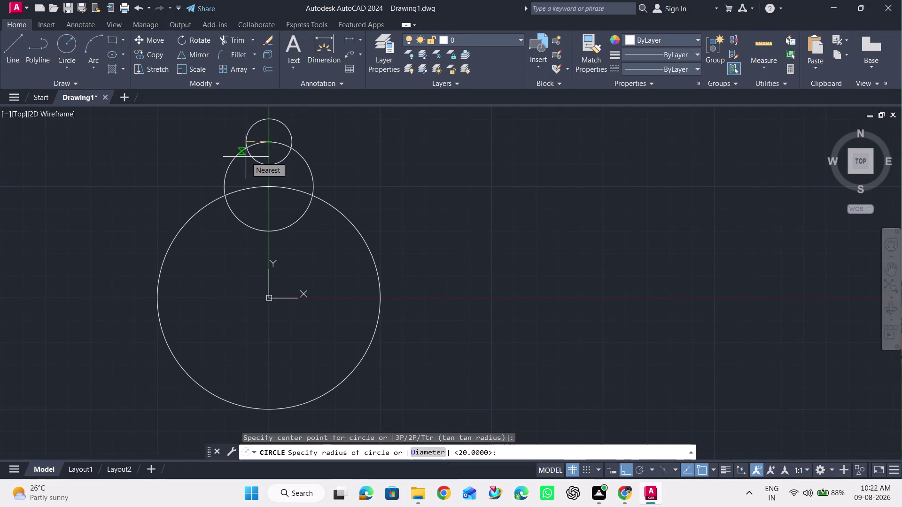
Finish the top circle at radius 10 and add a radius-20 circle on the big circle's right quadrant.
text(10)
key(Return)
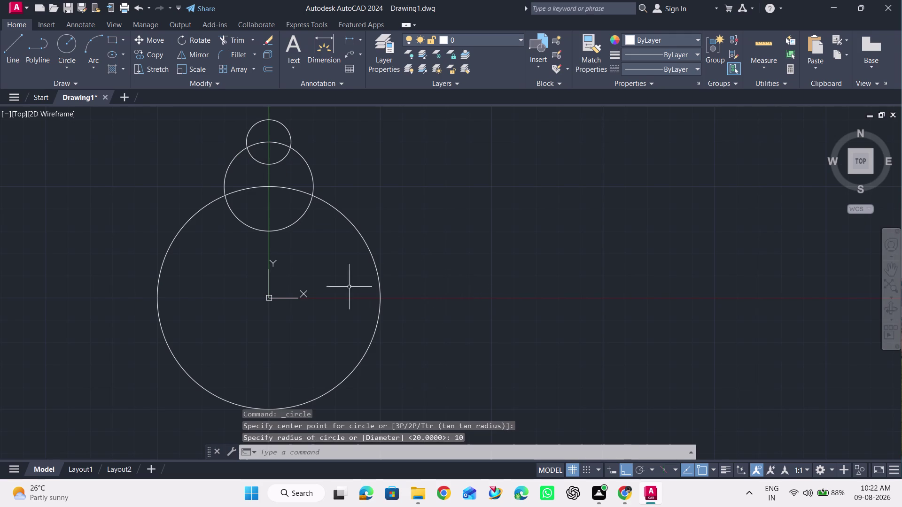
click(65, 41)
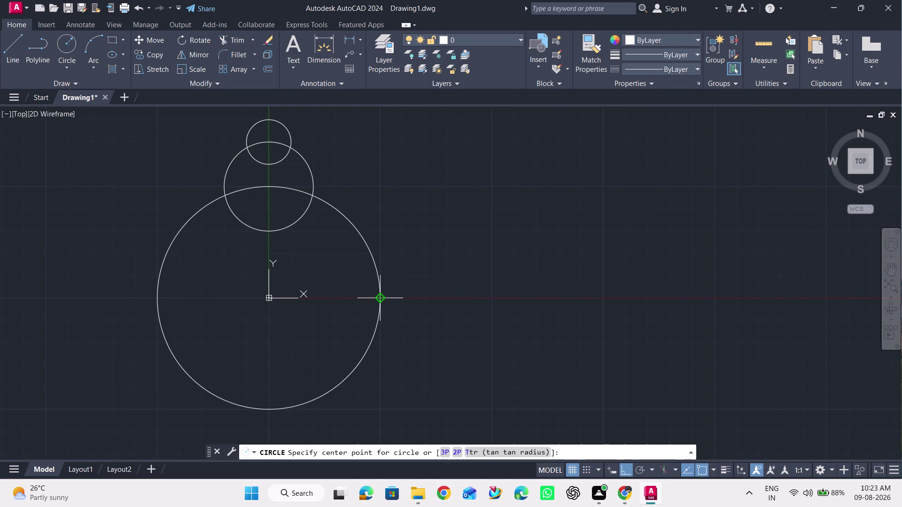
click(377, 298)
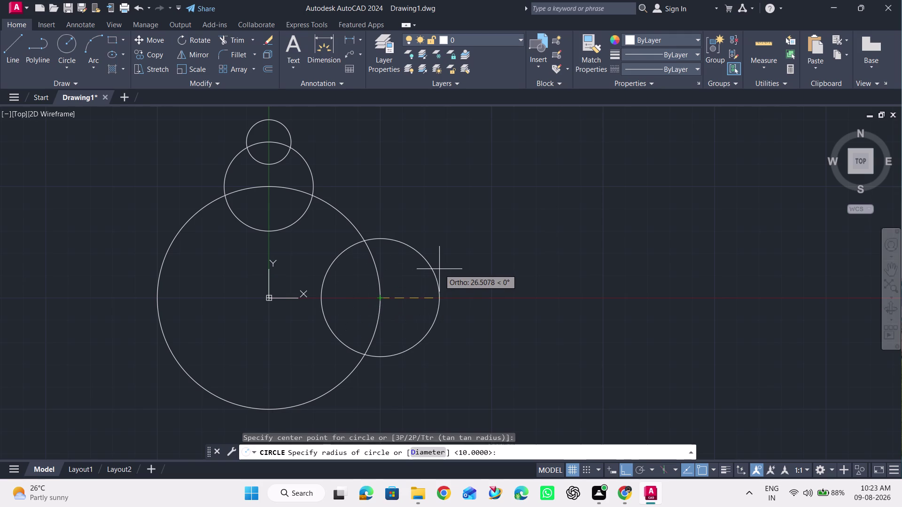
key(2)
key(0)
key(Return)
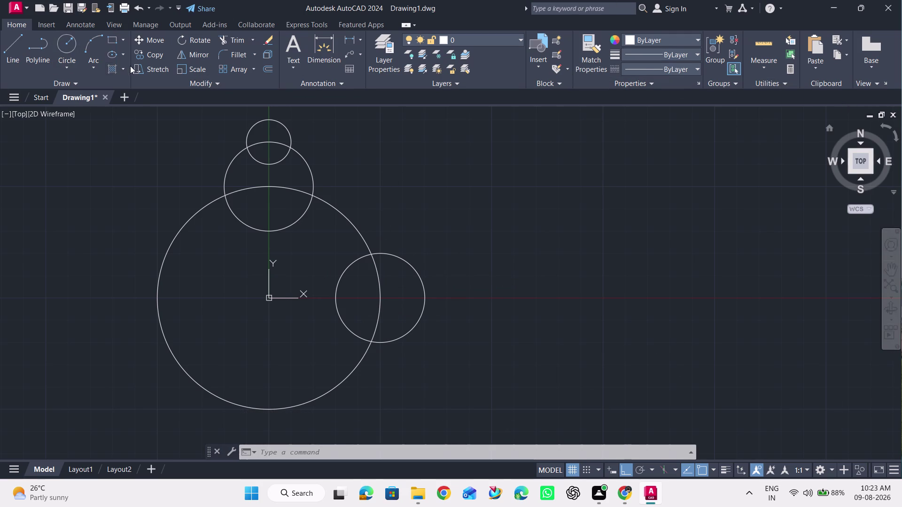
click(64, 45)
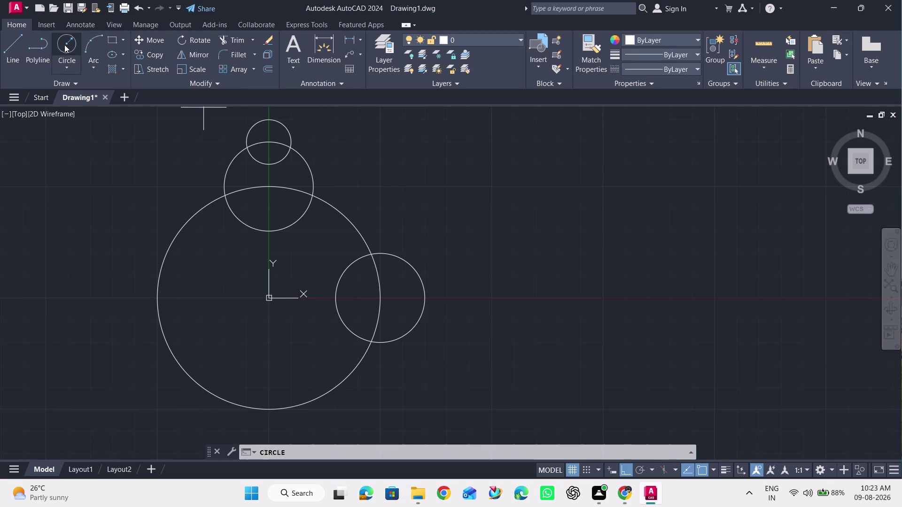
Add a radius-10 circle centred on the right circle's outer quadrant.
click(424, 302)
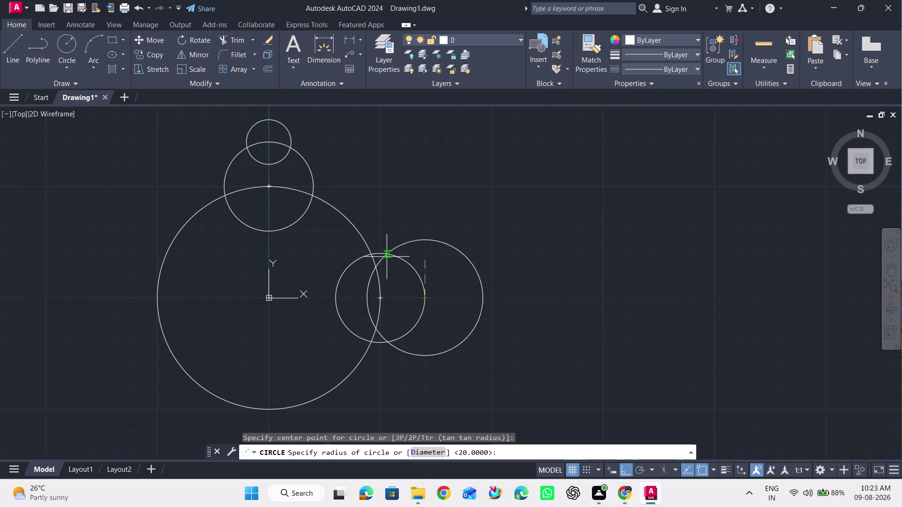
text(1)
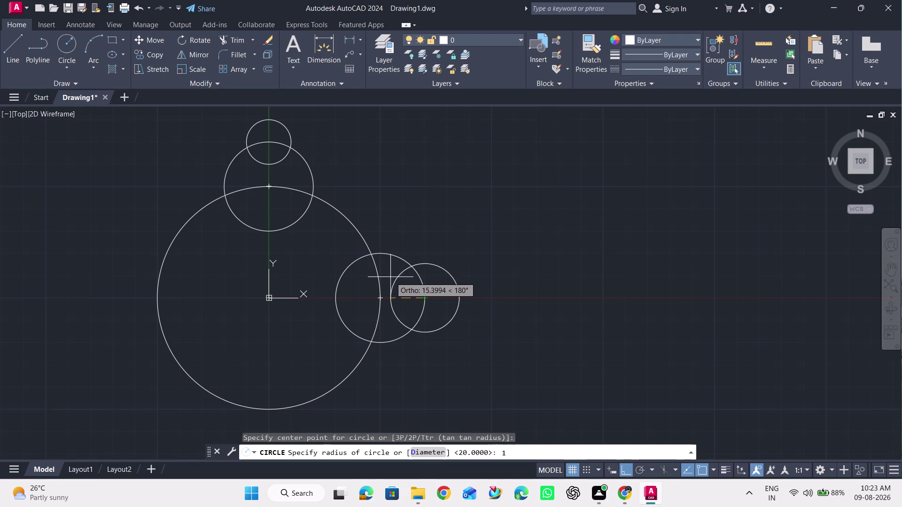
text(0)
key(Return)
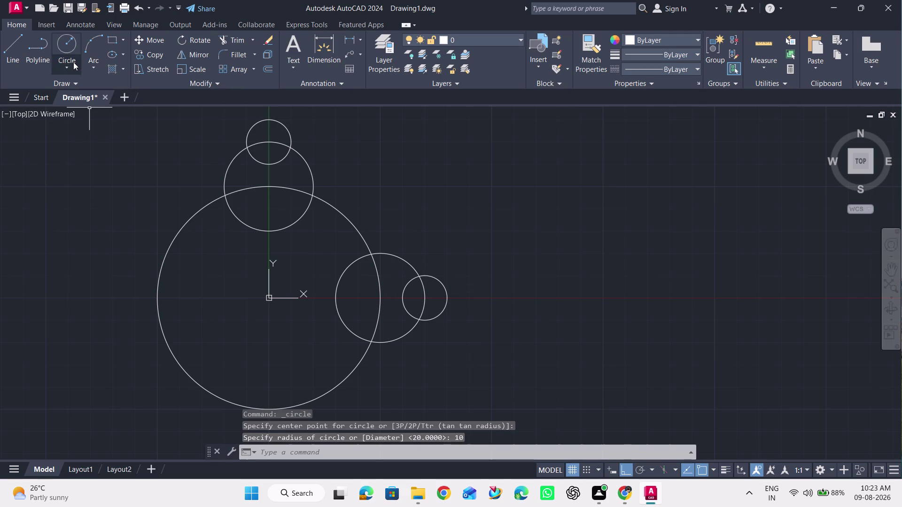
Add a radius-20 circle on the big circle's left quadrant and a radius-10 circle outside it.
click(68, 50)
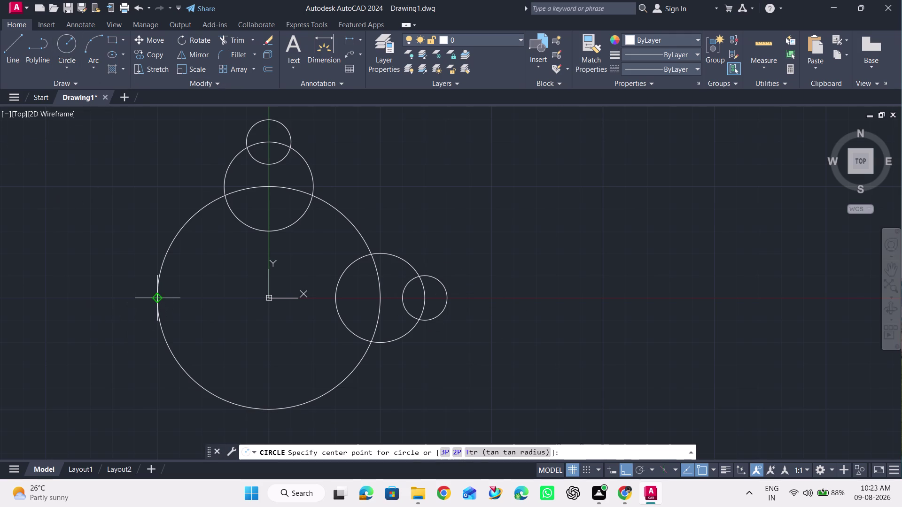
click(155, 297)
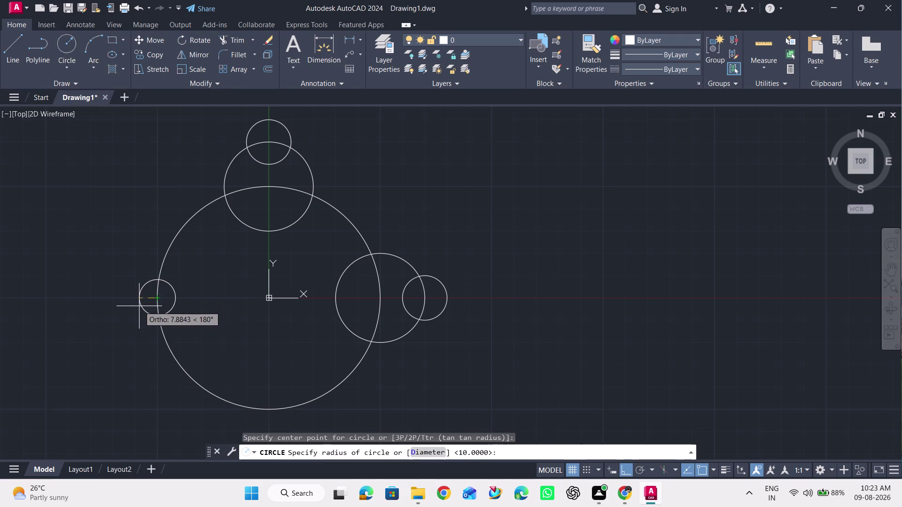
text(20)
key(Return)
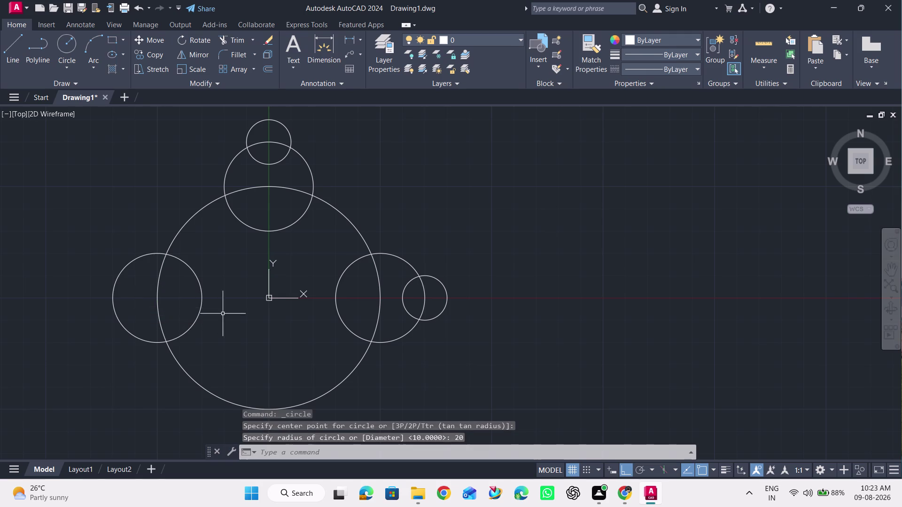
scroll(down, 3)
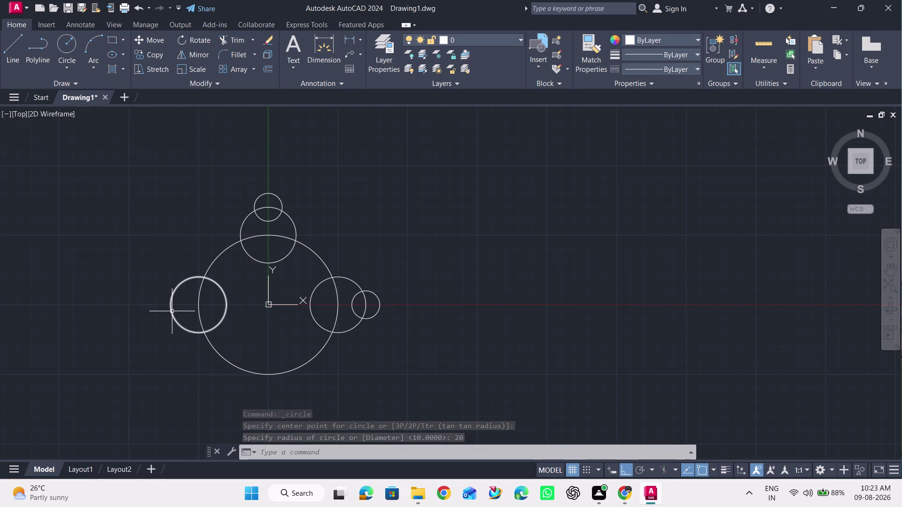
key(space)
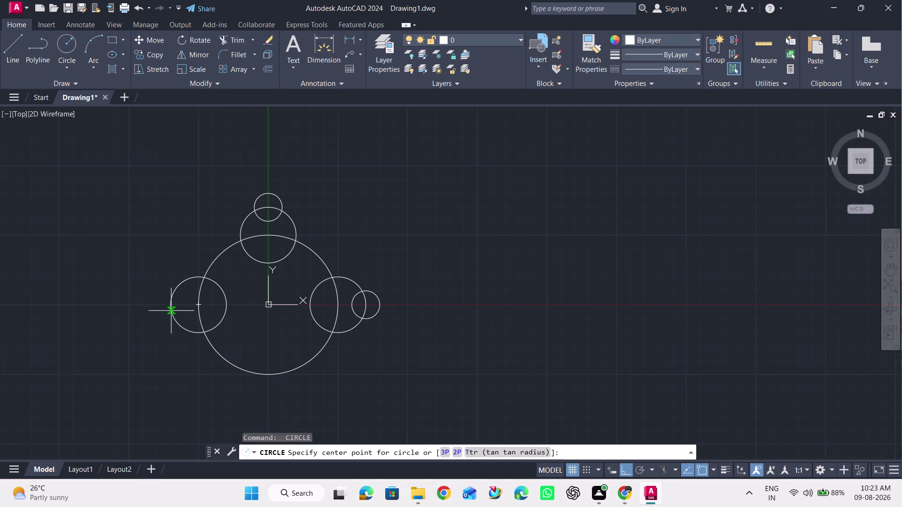
click(171, 302)
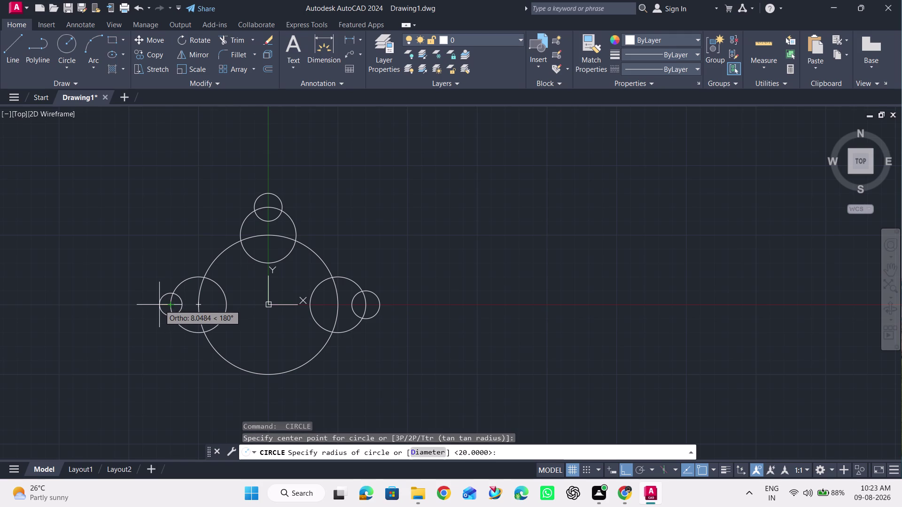
text(10)
key(Return)
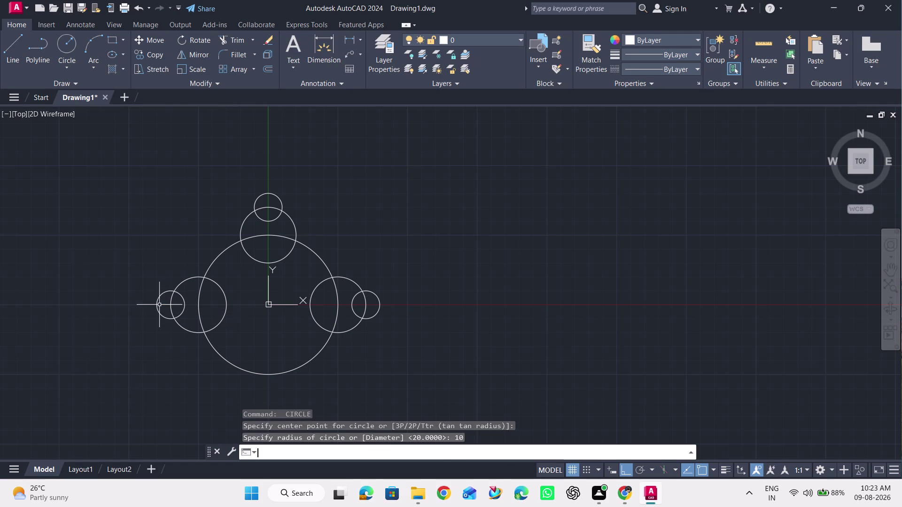
scroll(up, 3)
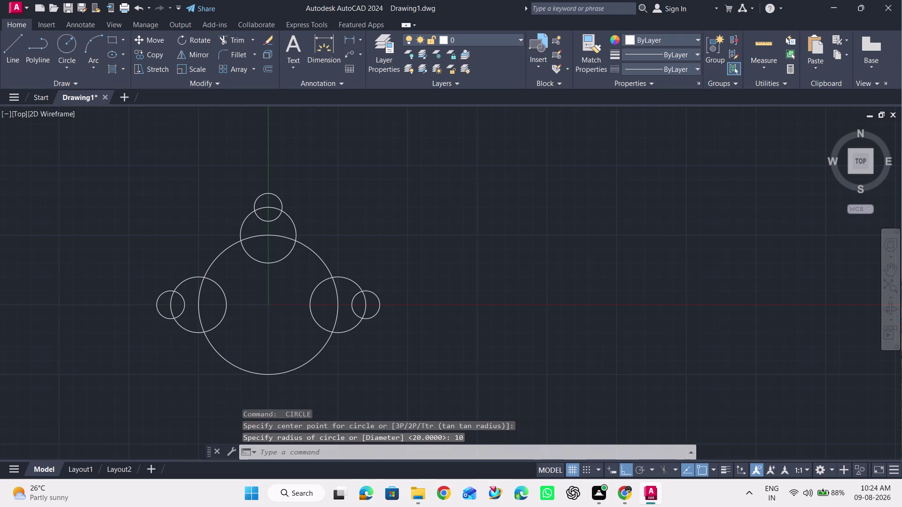
click(68, 47)
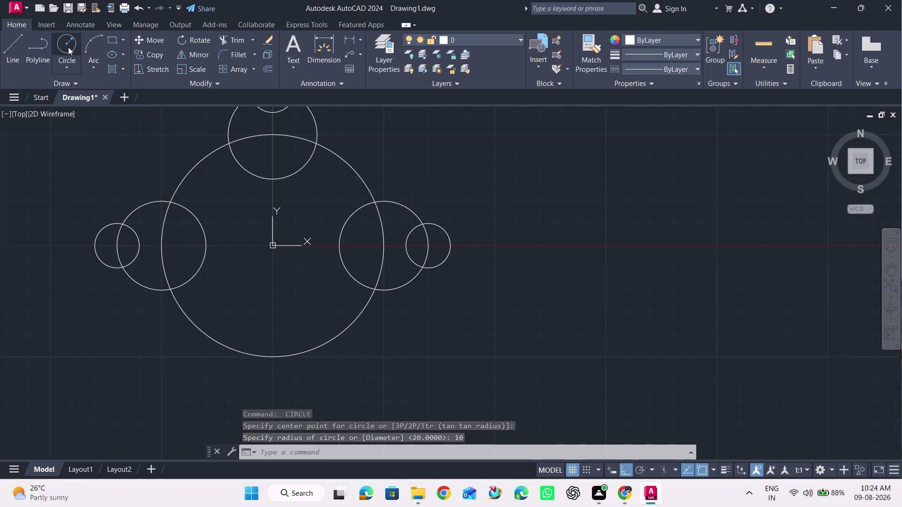
Add a radius-20 circle centred on the big circle's bottom quadrant.
click(275, 359)
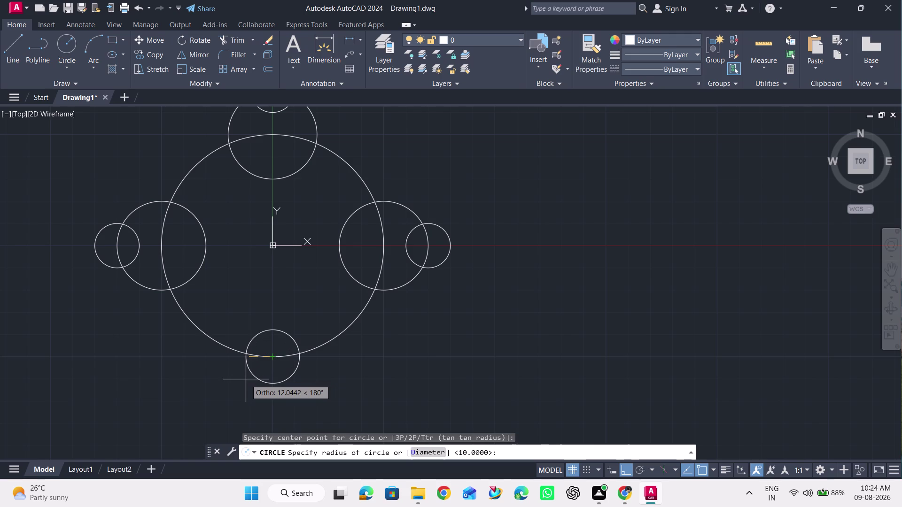
text(2)
text(0)
key(Return)
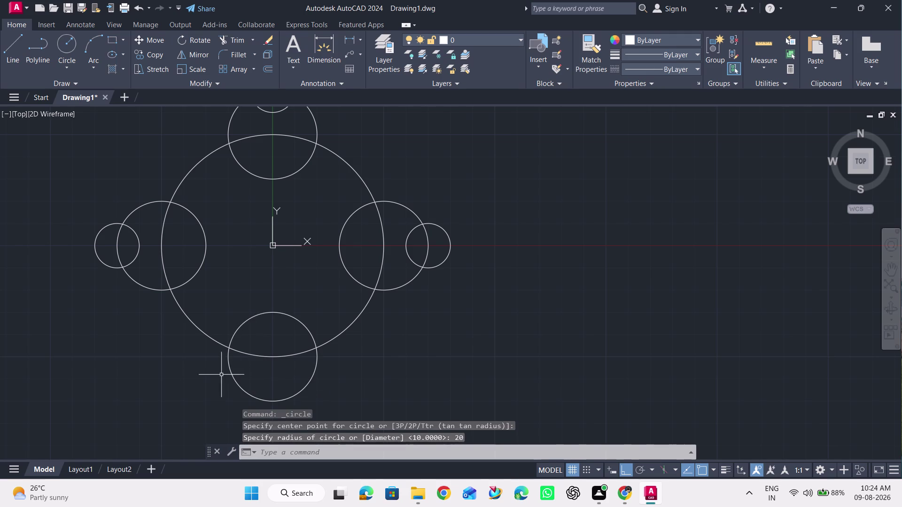
Add a radius-10 circle at the bottom circle's lower quadrant, then drag the UCS origin aside.
click(69, 48)
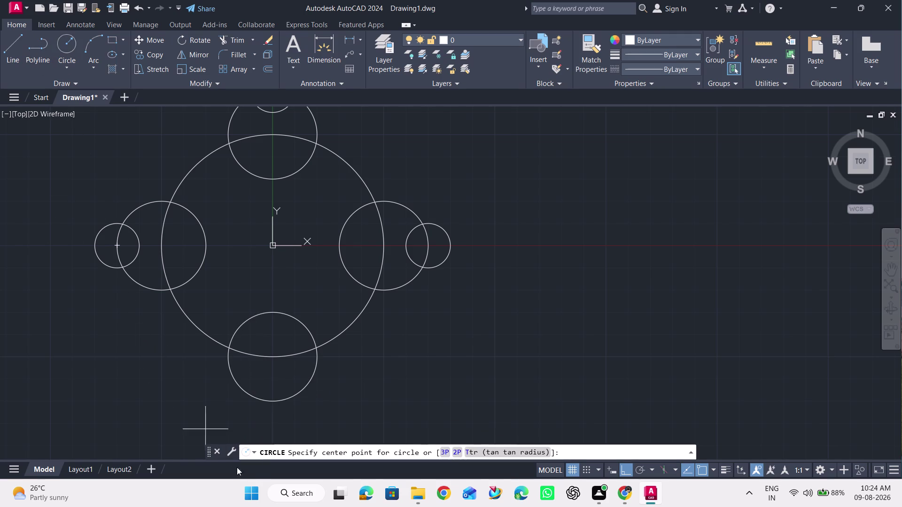
scroll(down, 3)
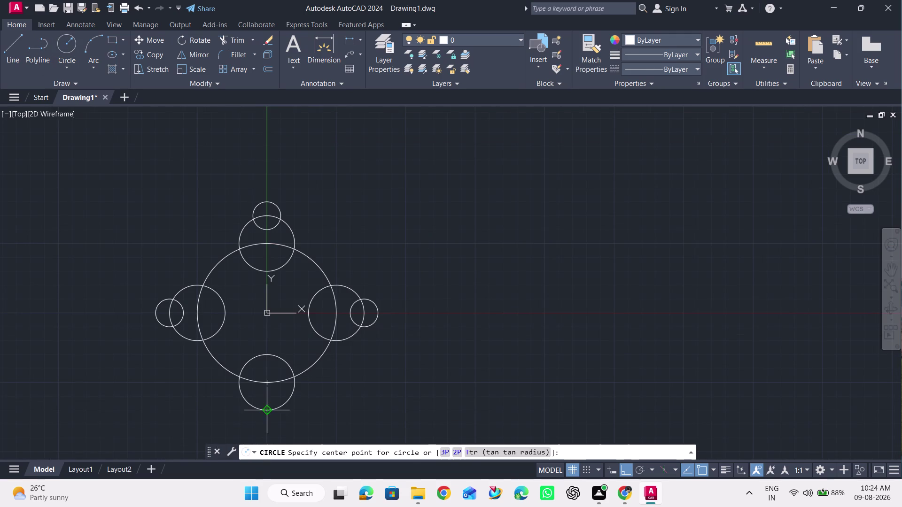
click(266, 413)
text(1)
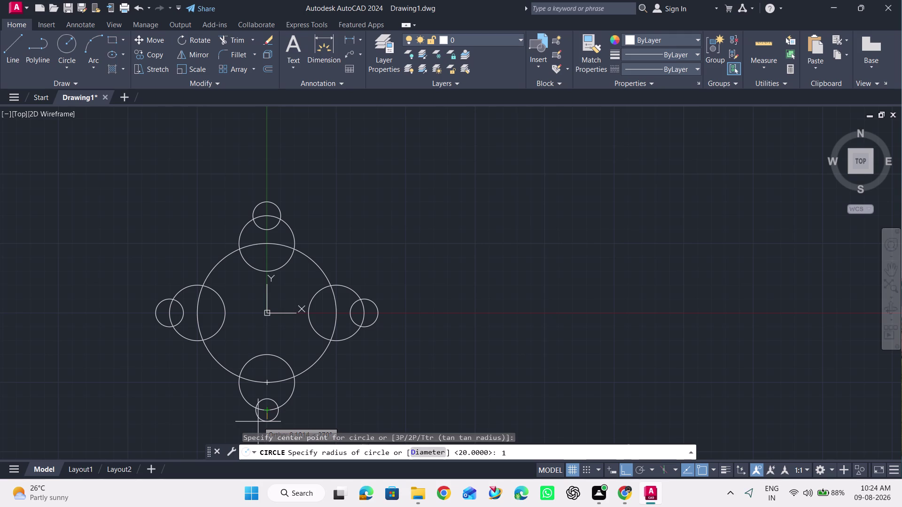
text(0)
key(Return)
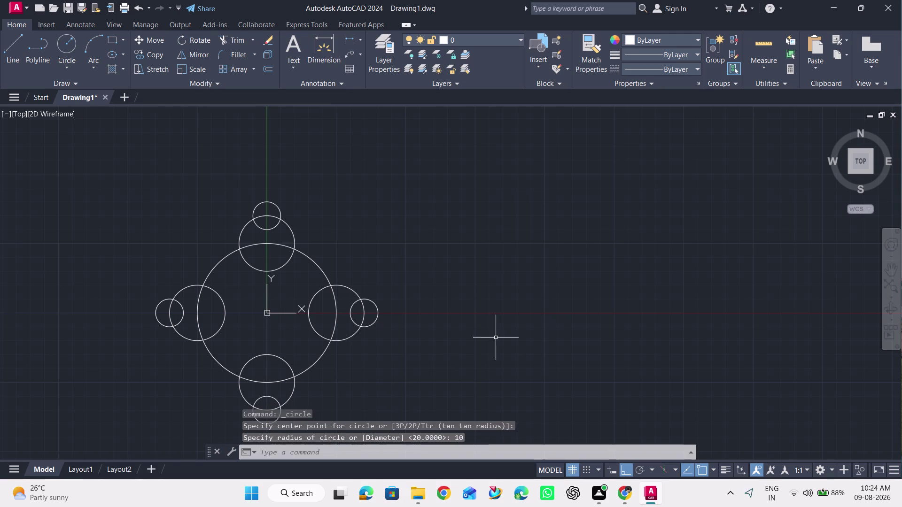
click(265, 313)
drag(267, 314, 479, 325)
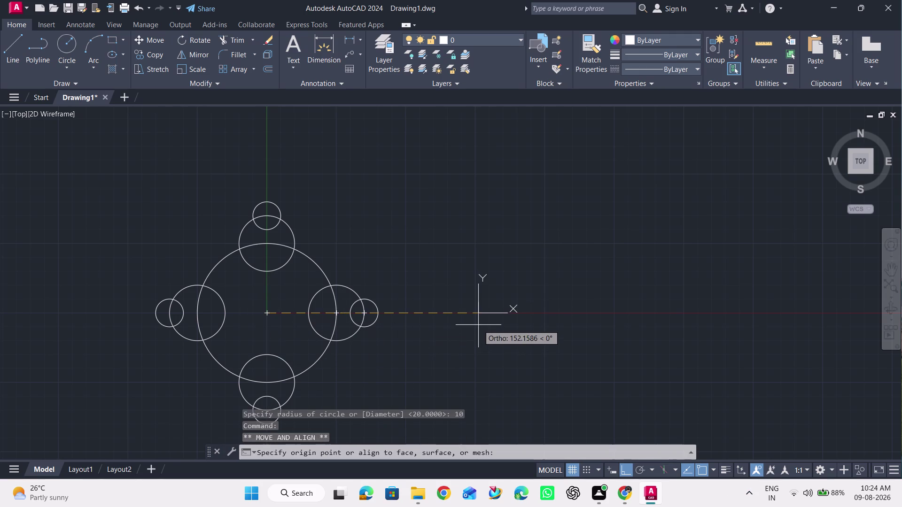
Abandon the UCS move and label the small left circle with an R10 radius dimension.
drag(478, 326, 476, 316)
click(476, 316)
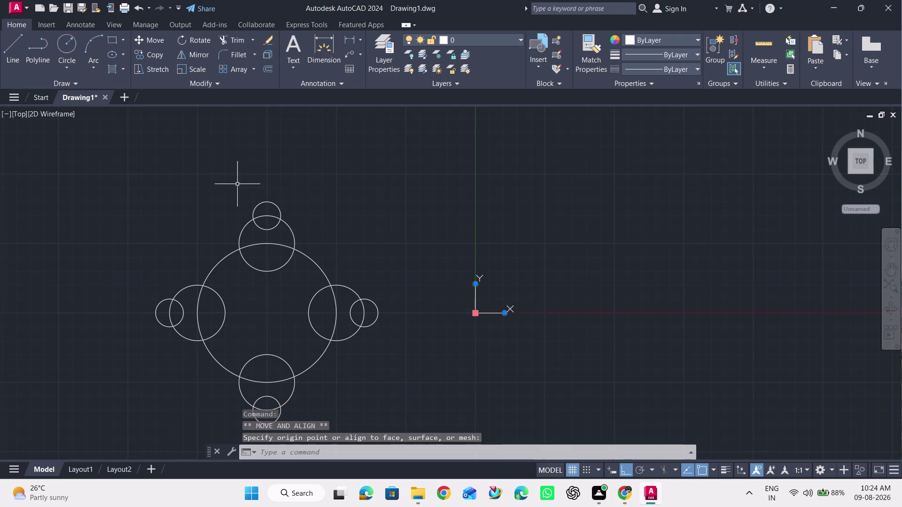
key(Escape)
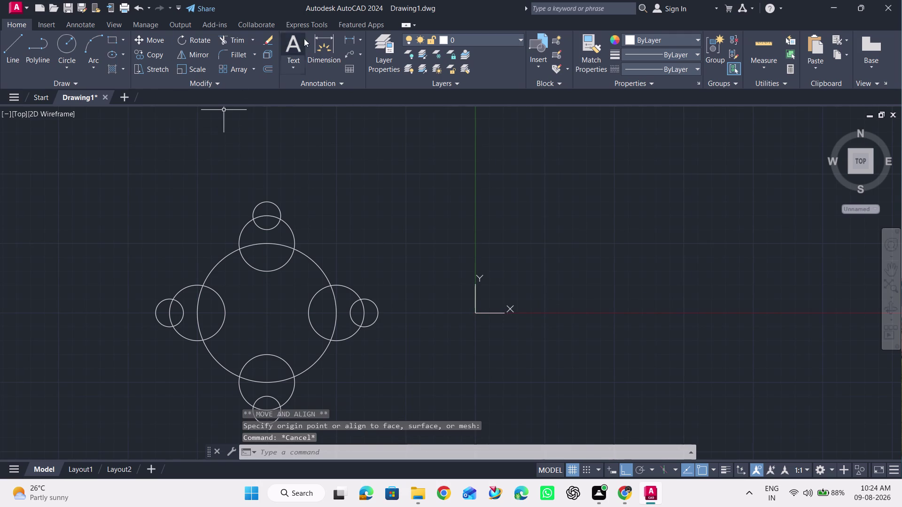
click(325, 41)
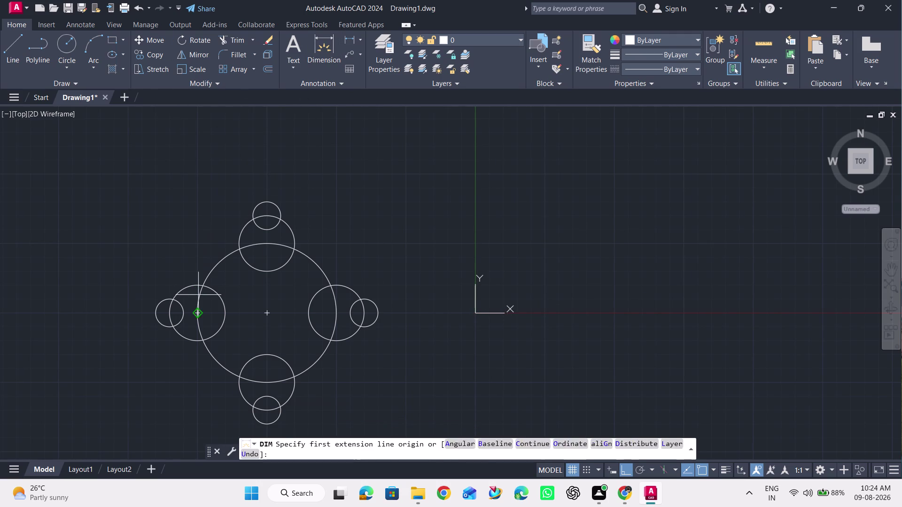
click(171, 313)
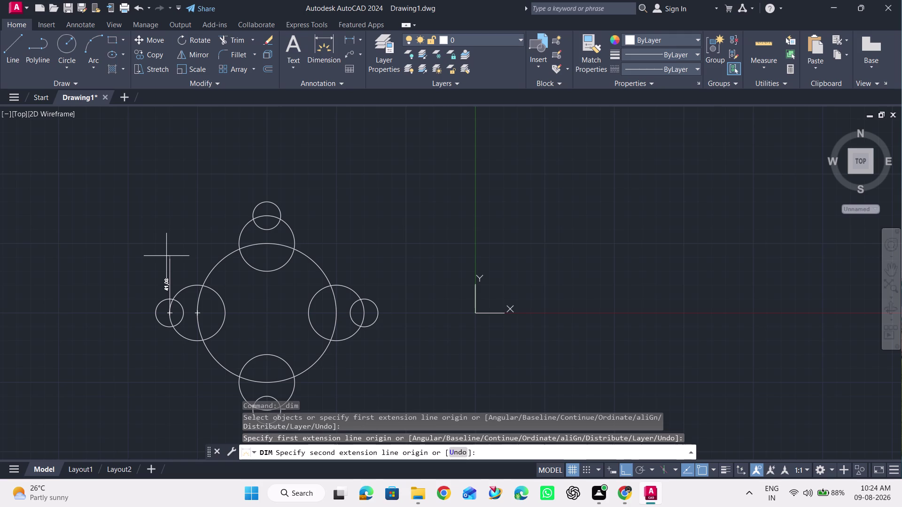
key(Escape)
click(359, 38)
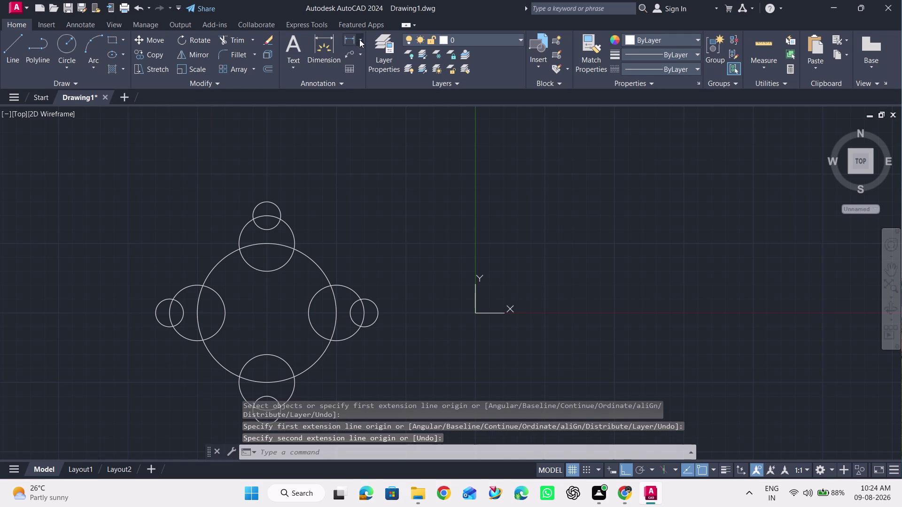
click(364, 151)
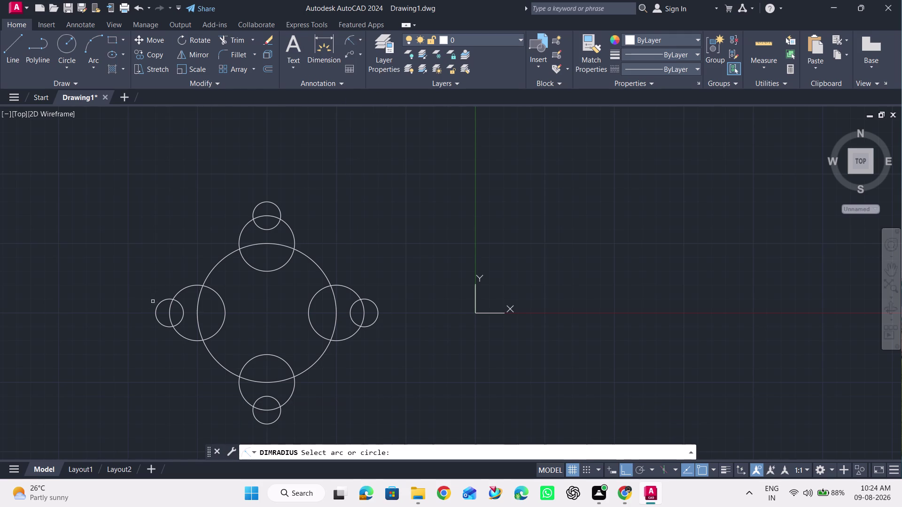
click(161, 302)
click(157, 280)
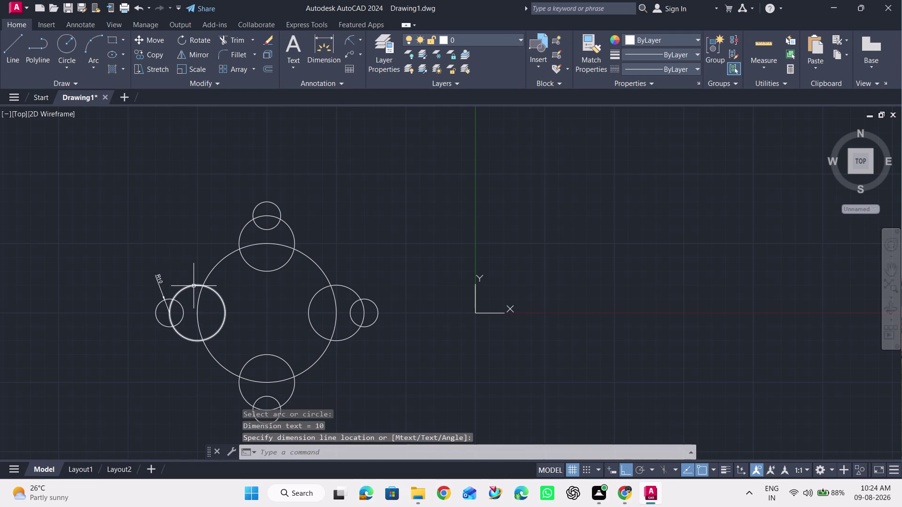
Add radius dimensions R20 on the top circle and R50 on the big central circle.
key(space)
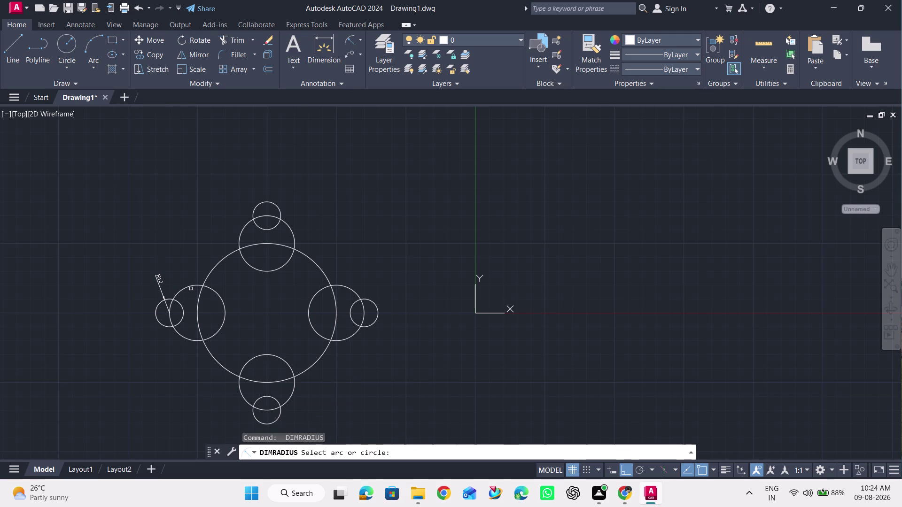
click(242, 229)
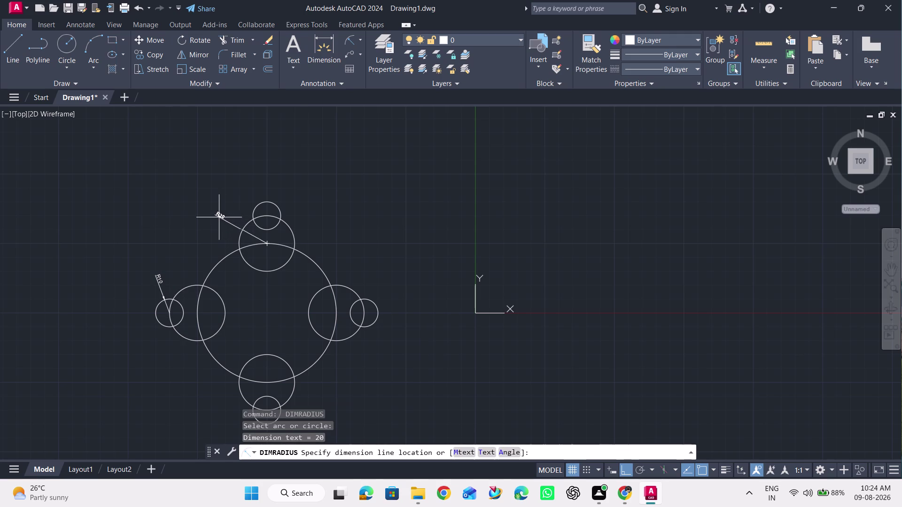
click(219, 217)
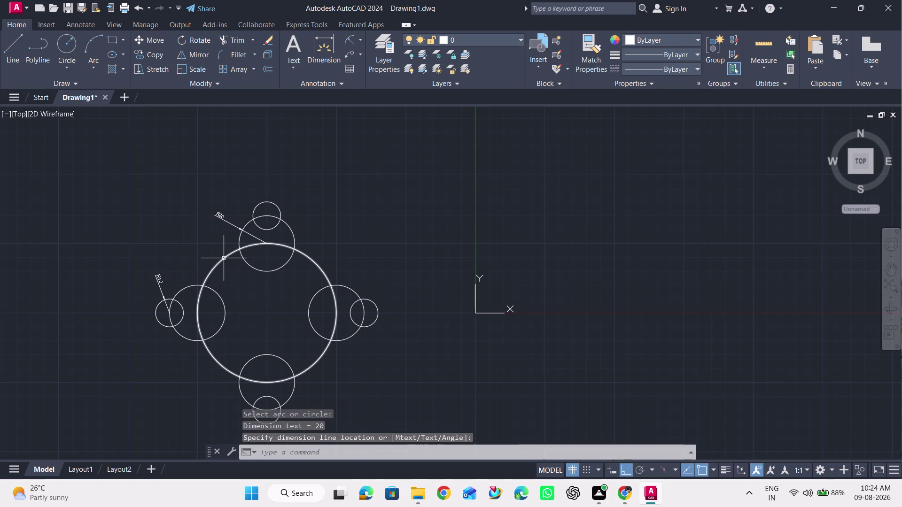
click(311, 260)
key(Escape)
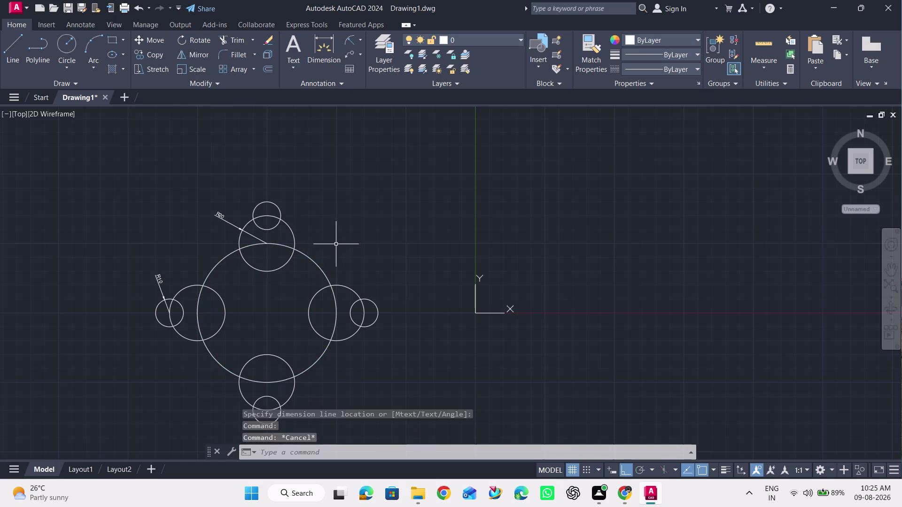
key(space)
click(315, 264)
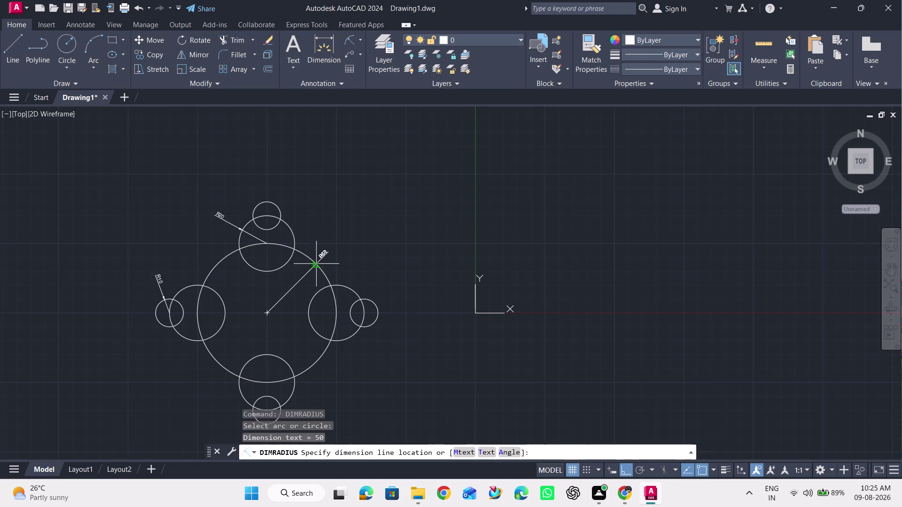
click(354, 230)
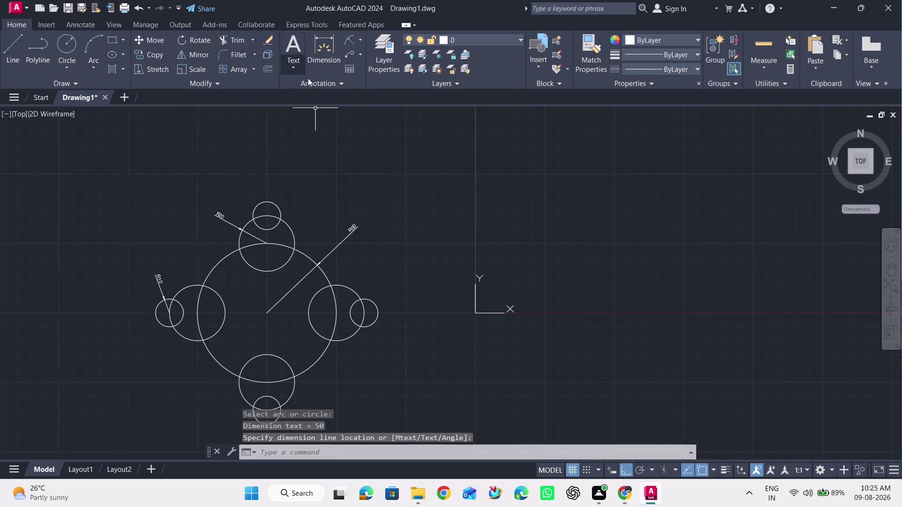
click(310, 83)
Change the ISO-25 dimension style's text height to 5 in the Dimension Style Manager.
click(326, 111)
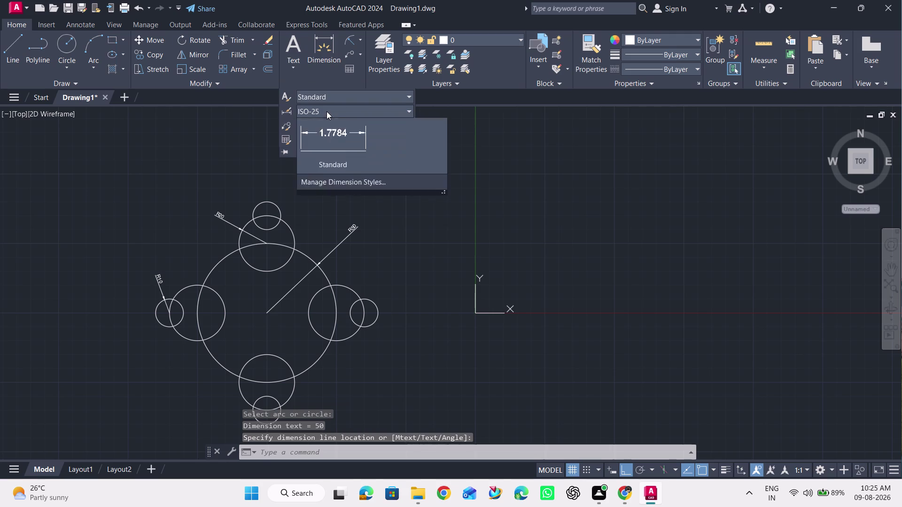
click(350, 236)
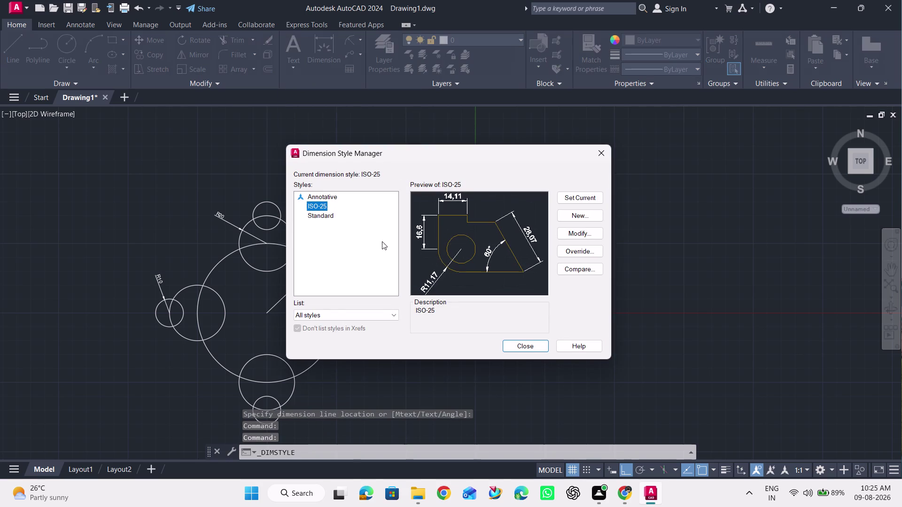
click(591, 232)
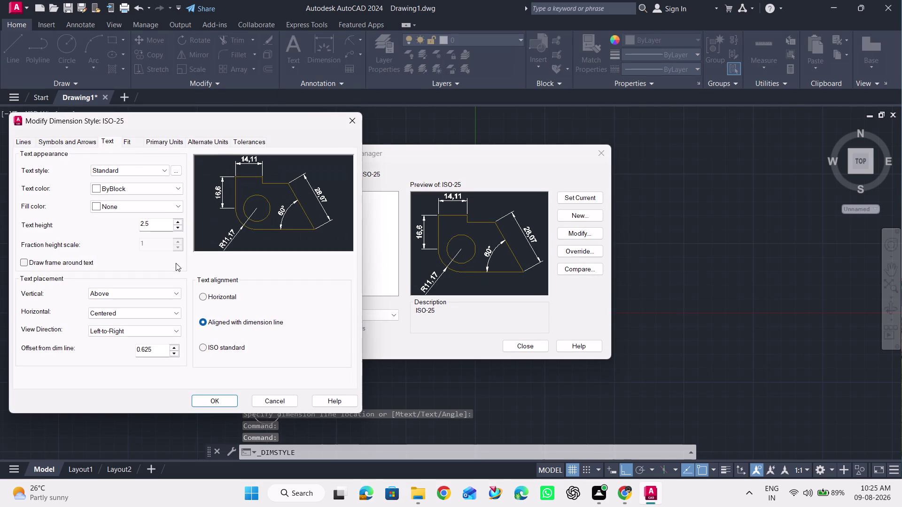
drag(161, 225, 102, 226)
key(BackSpace)
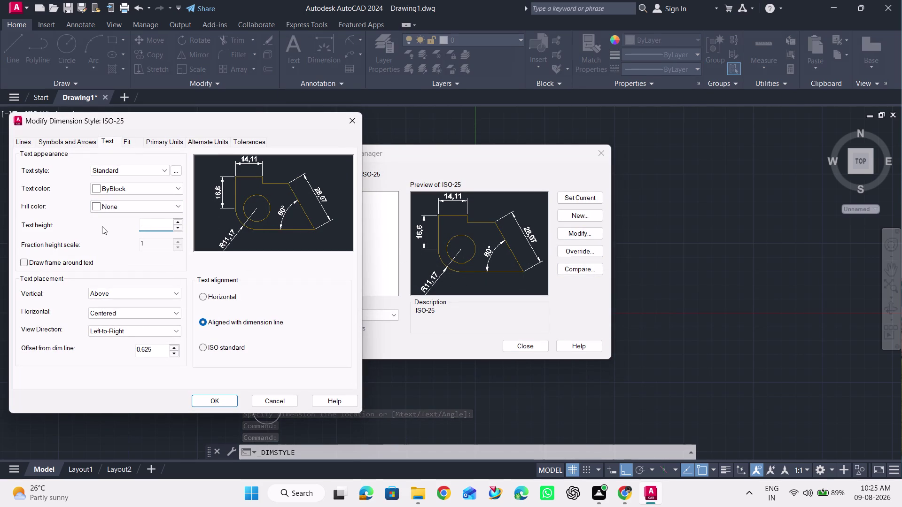
key(5)
key(Return)
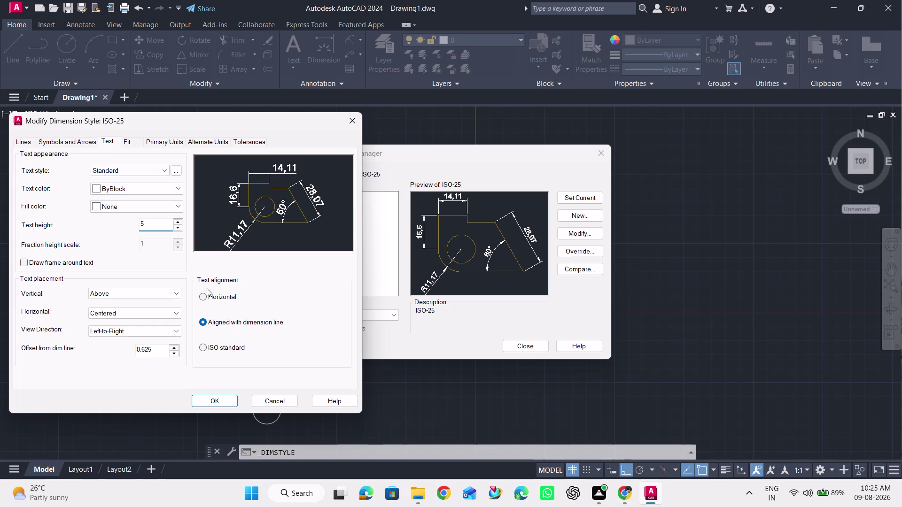
click(220, 402)
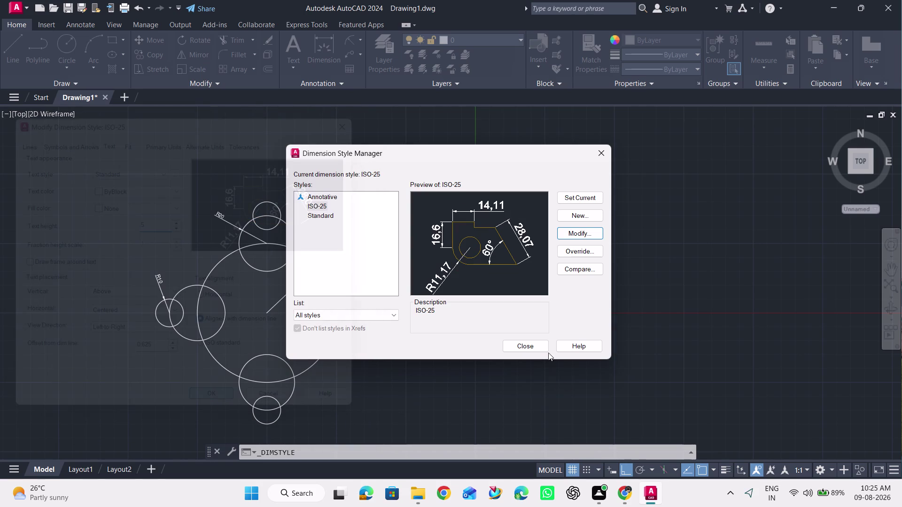
click(536, 345)
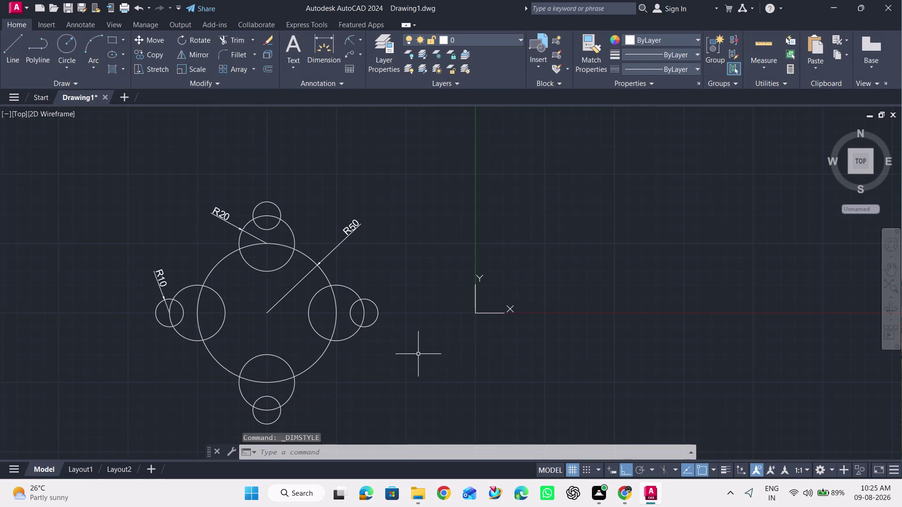
scroll(up, 3)
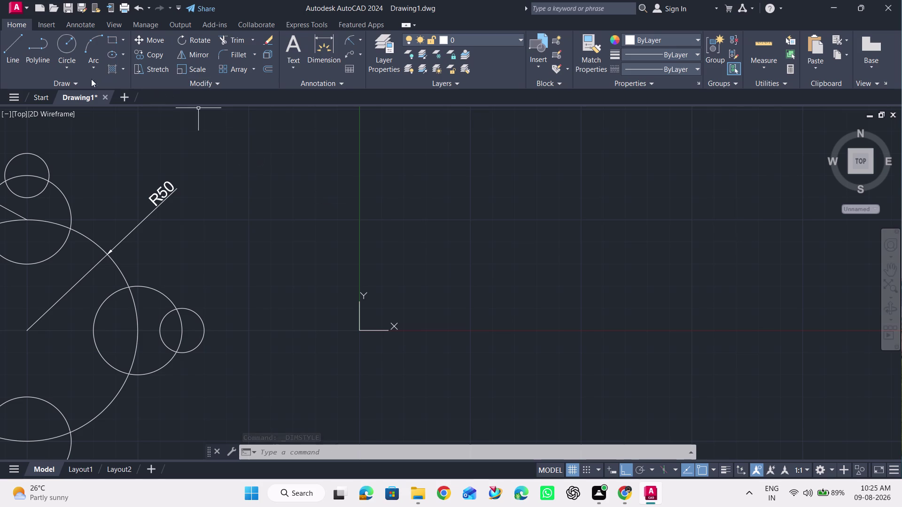
click(65, 41)
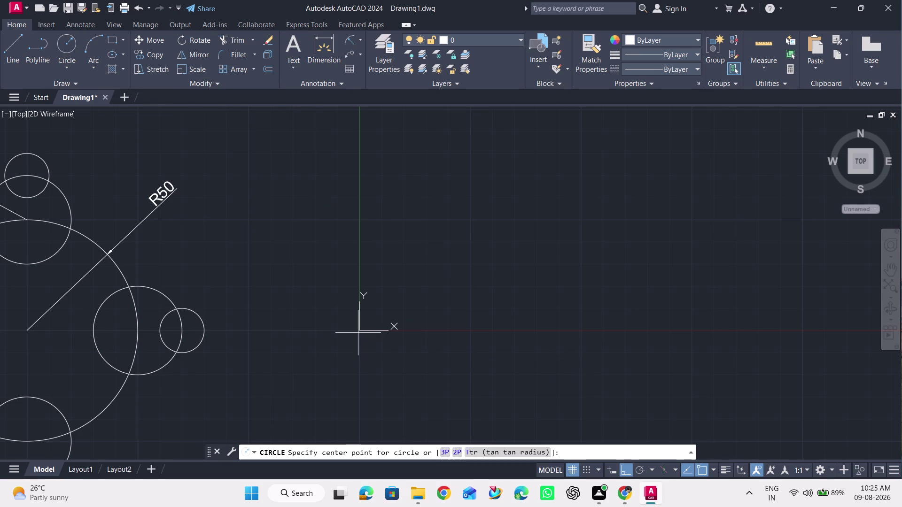
text(0,0)
key(Return)
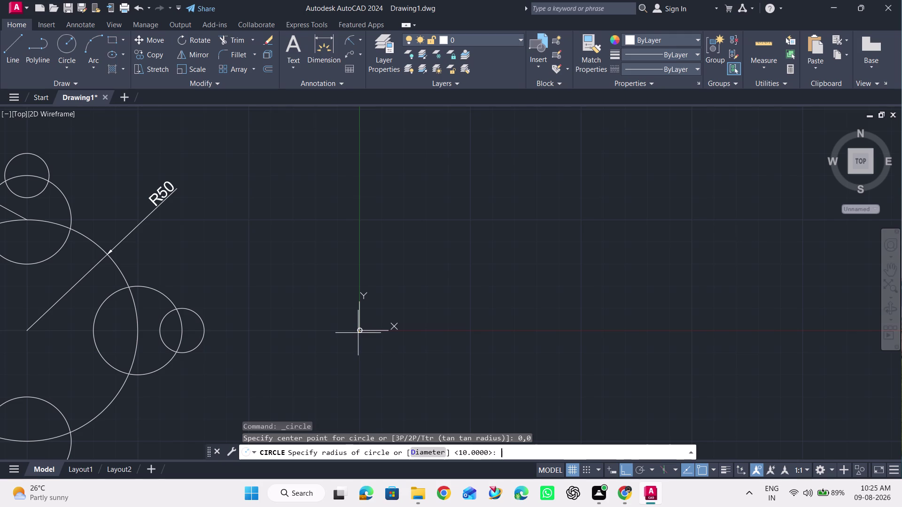
key(Escape)
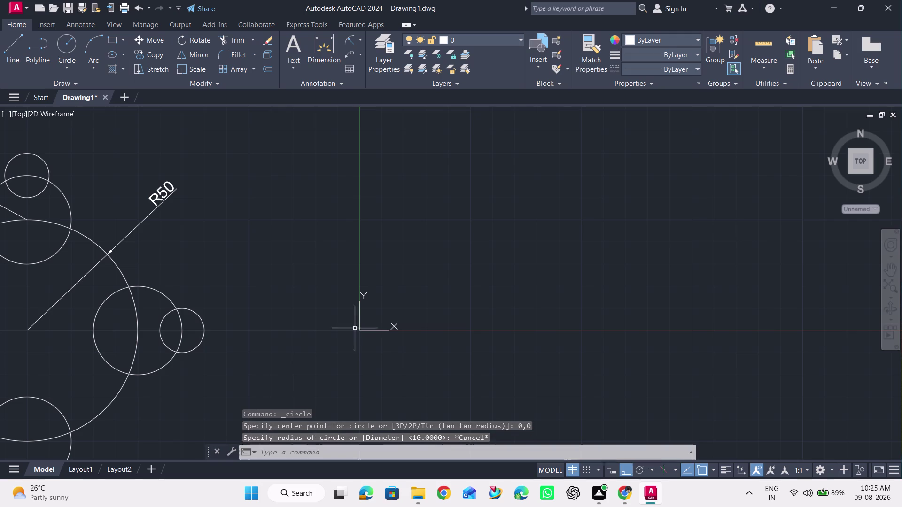
click(358, 318)
drag(359, 331, 454, 340)
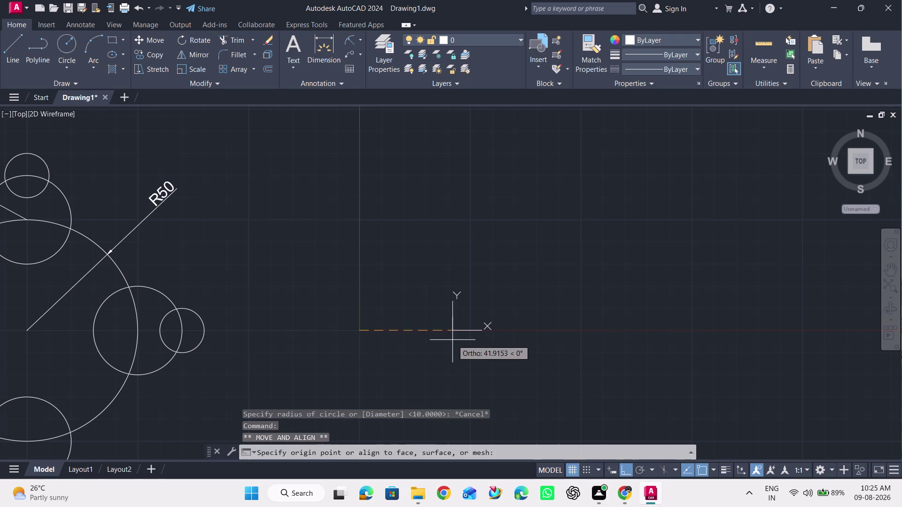
drag(454, 340, 470, 336)
click(471, 335)
key(Escape)
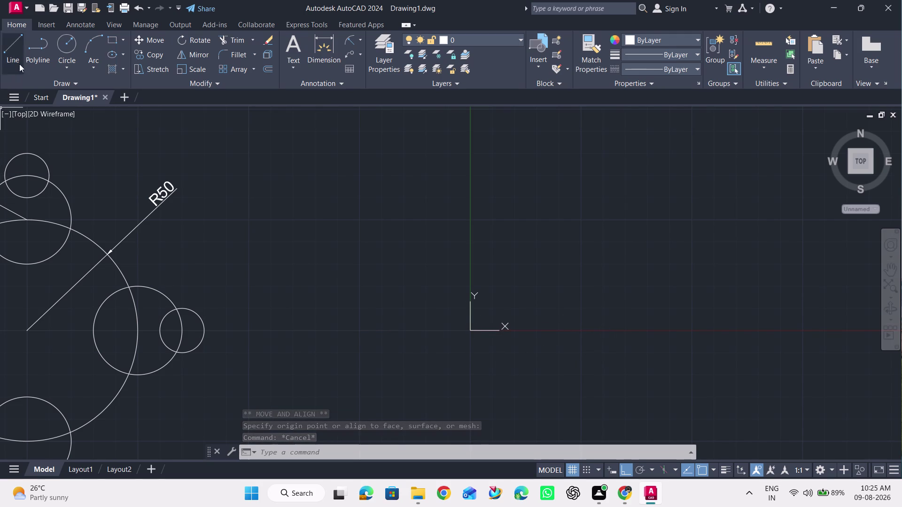
click(12, 53)
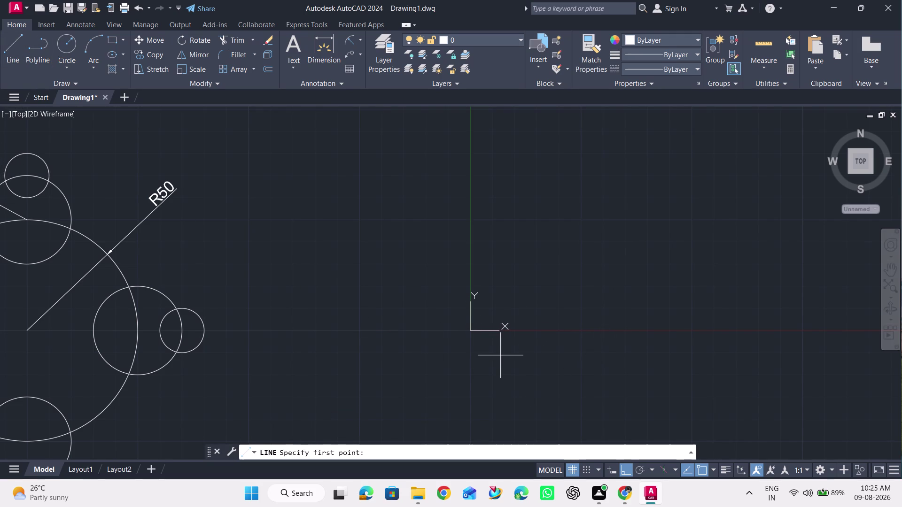
Draw a 100-unit base line from 0,0, with Ortho off and Polar tracking on.
text(0,0)
key(Return)
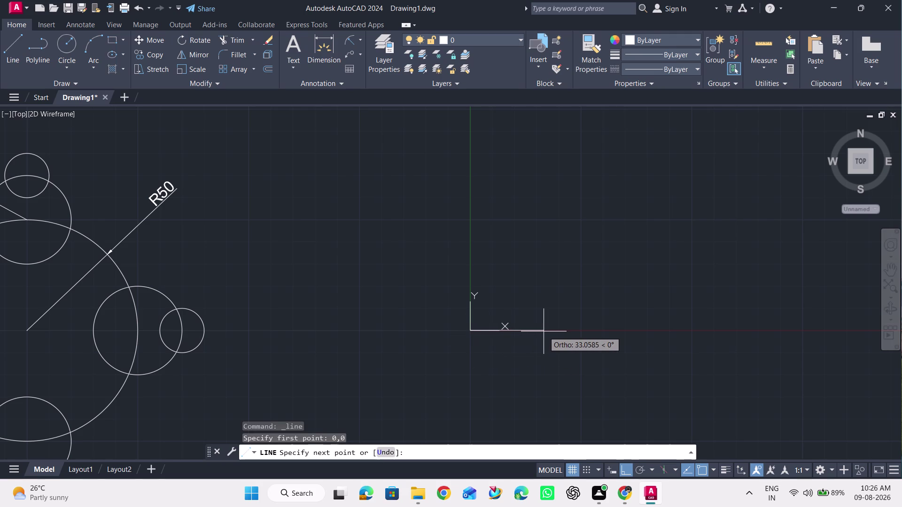
text(100)
key(Return)
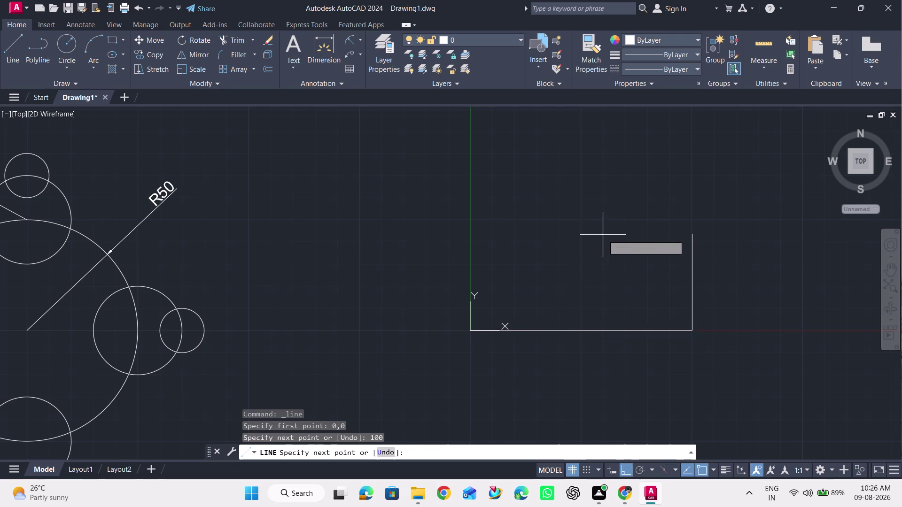
click(624, 468)
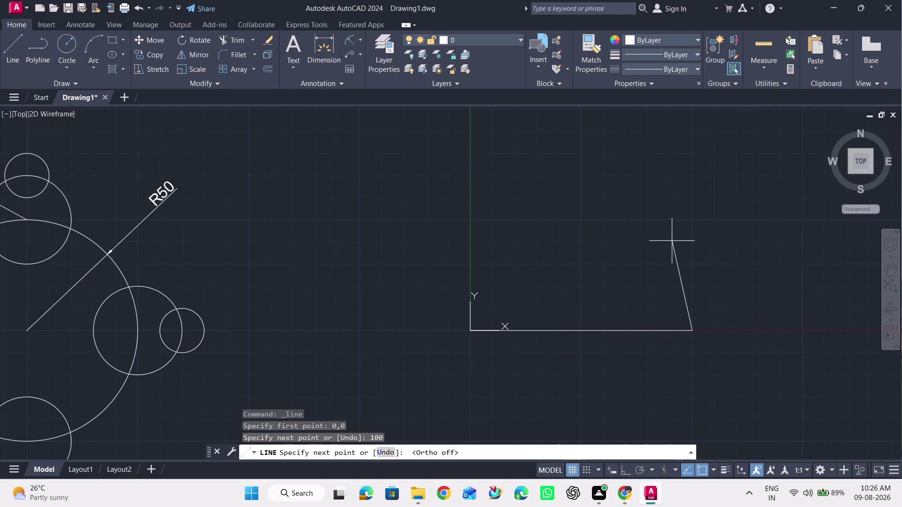
click(640, 467)
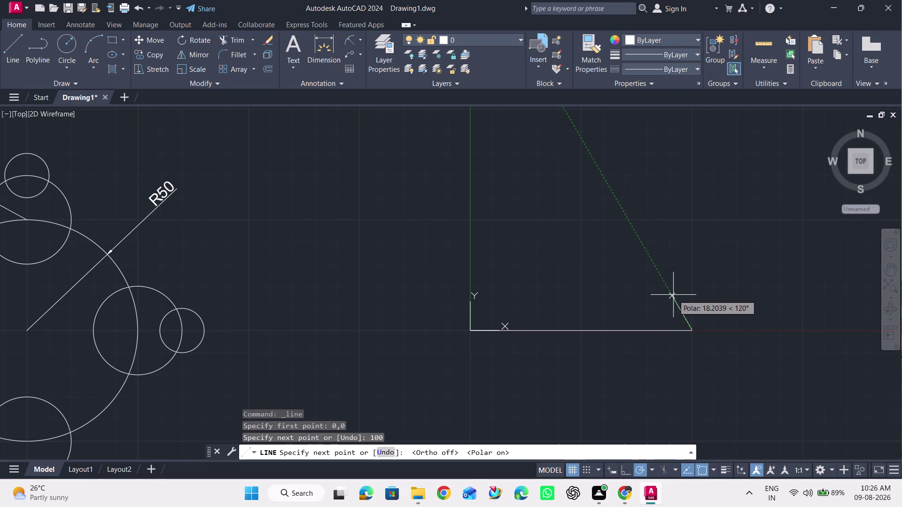
Draw the remaining two 100-unit sides to close the equilateral triangle.
text(10)
text(0)
key(Return)
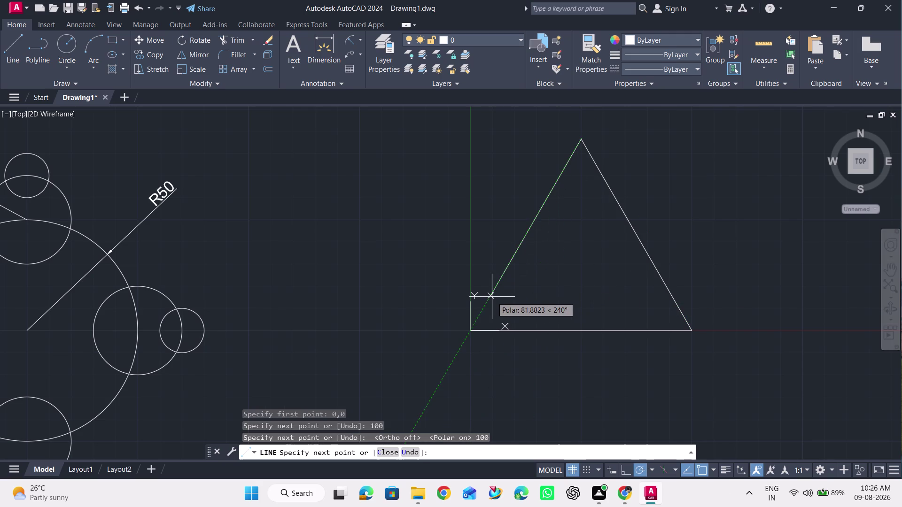
text(100)
key(Return)
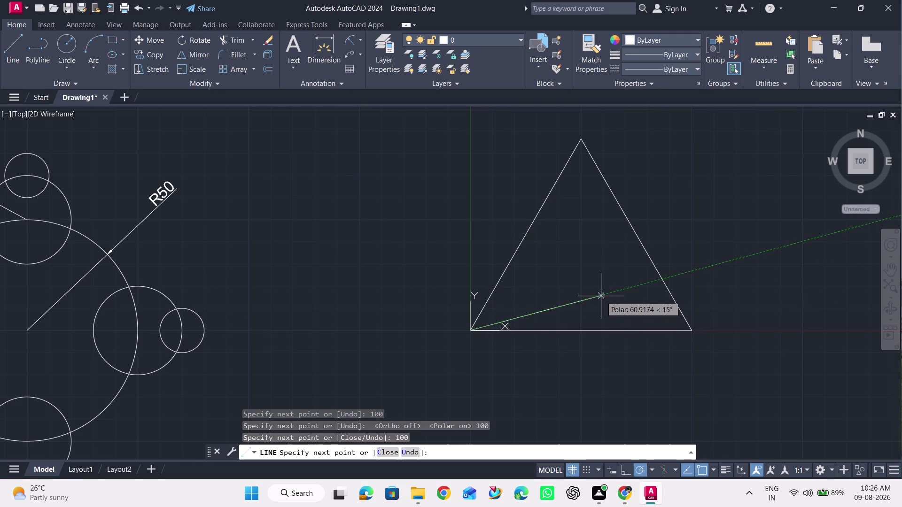
key(Escape)
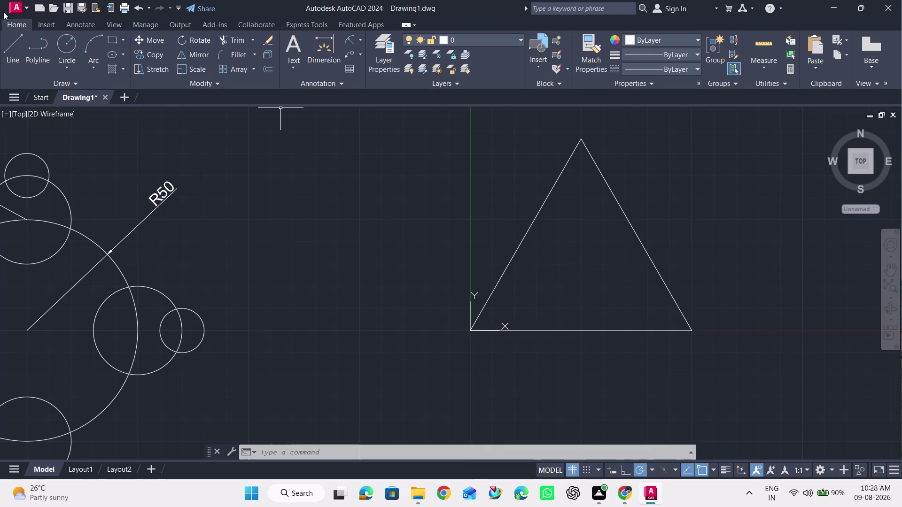
click(70, 42)
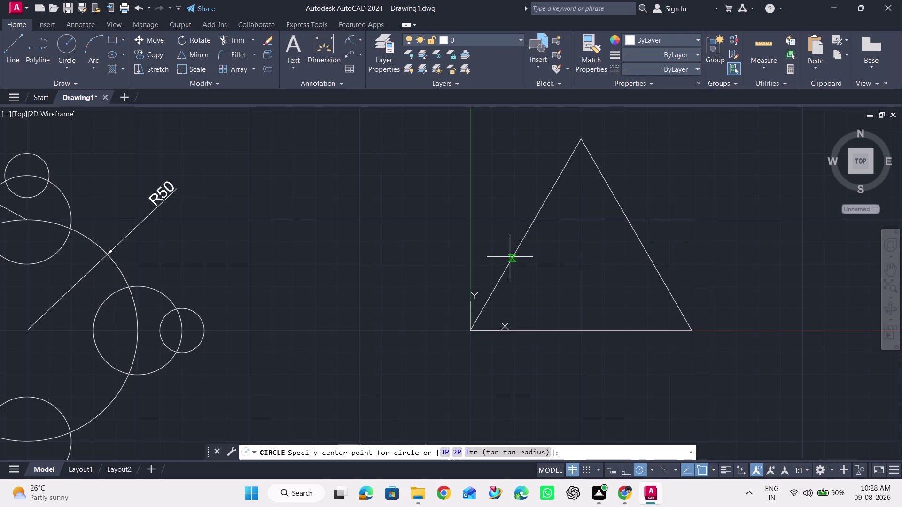
Place radius-20 circles on the triangle's right, top and bottom-left corners.
click(693, 330)
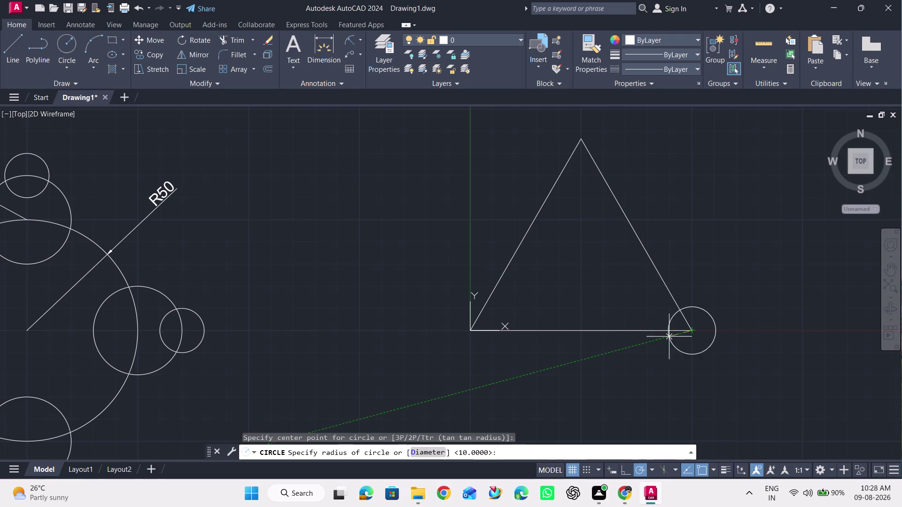
text(2)
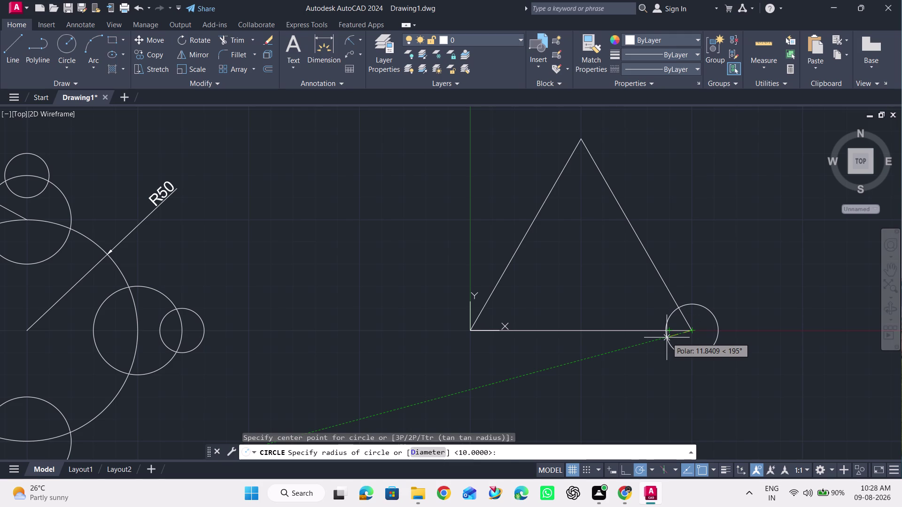
text(0)
key(Return)
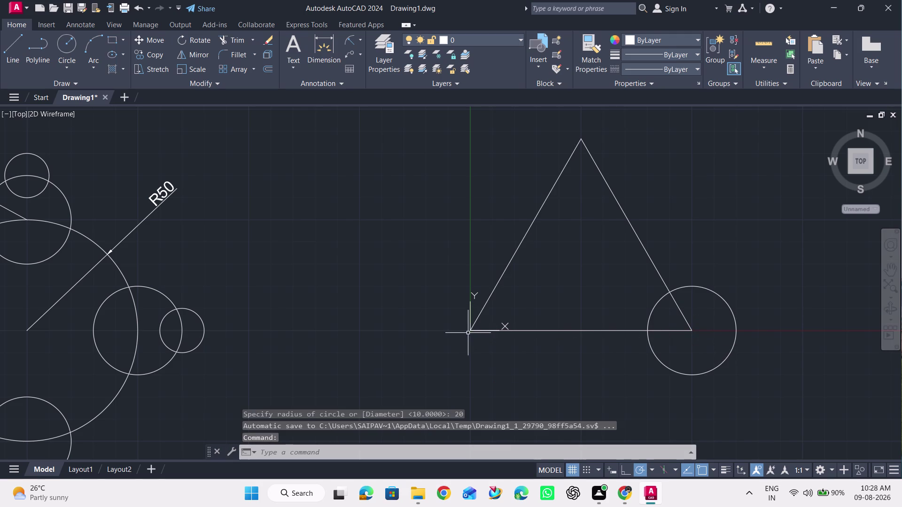
key(space)
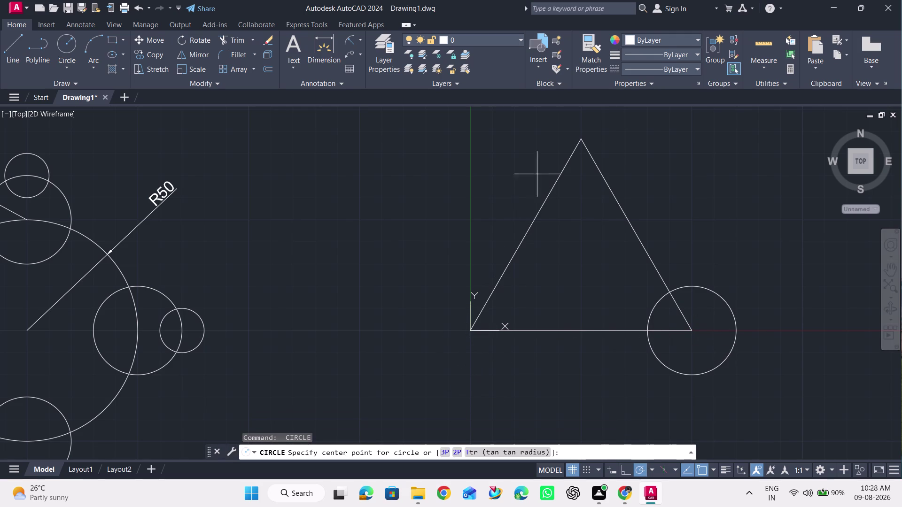
click(579, 141)
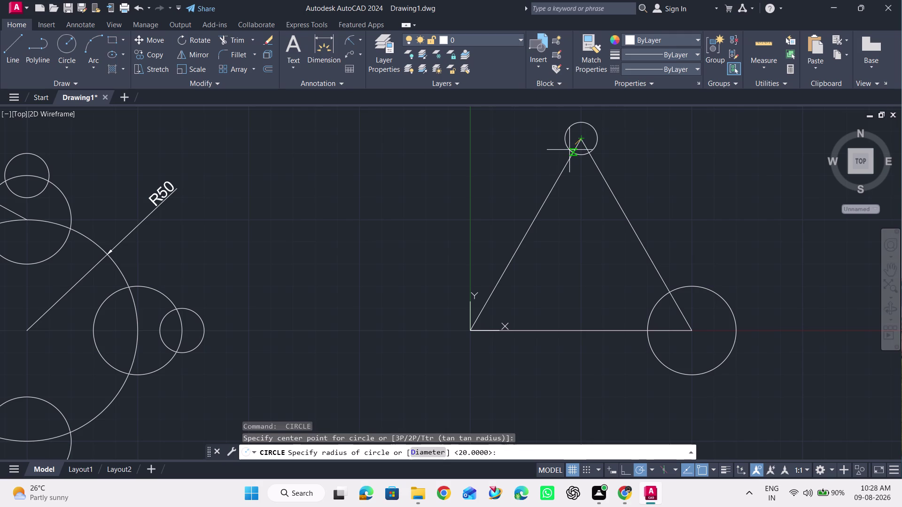
text(20)
key(Return)
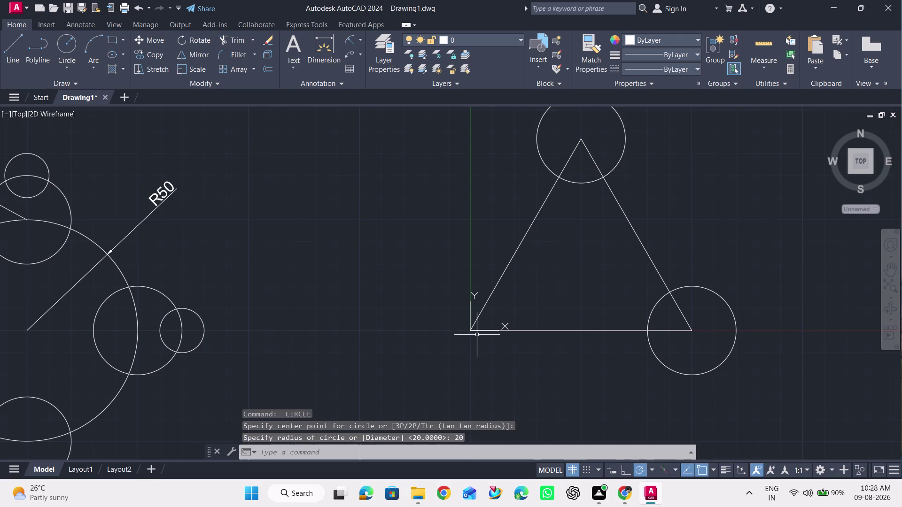
key(space)
click(471, 333)
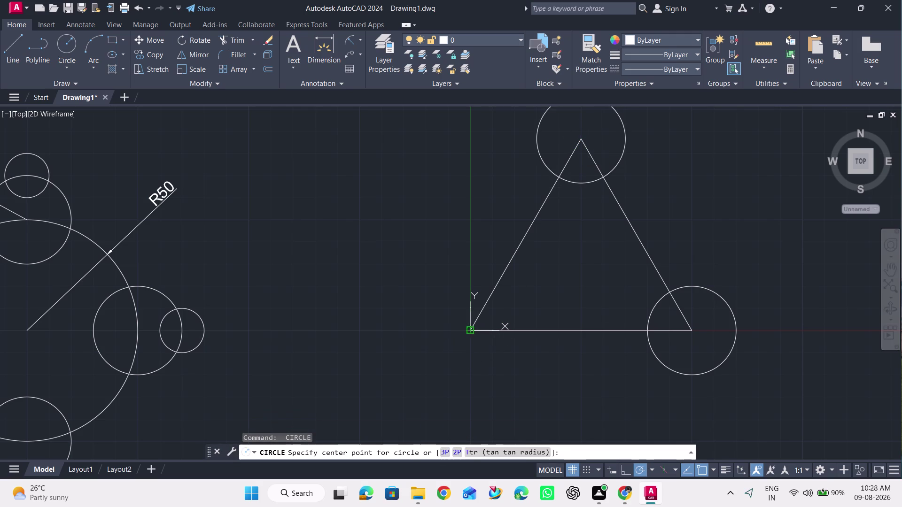
text(20)
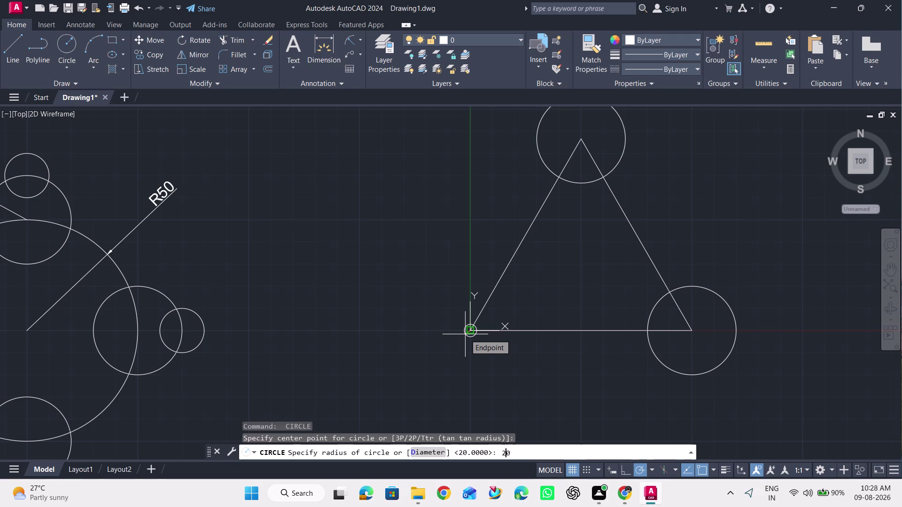
key(Return)
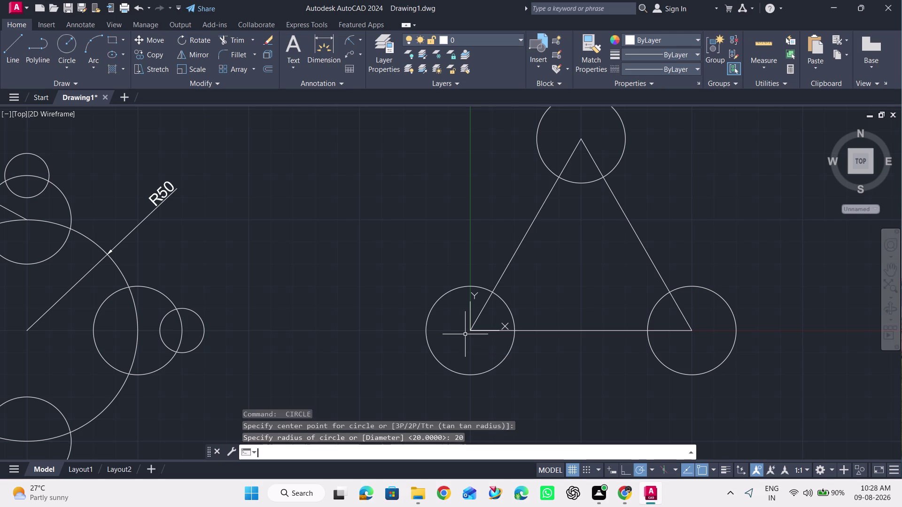
scroll(down, 3)
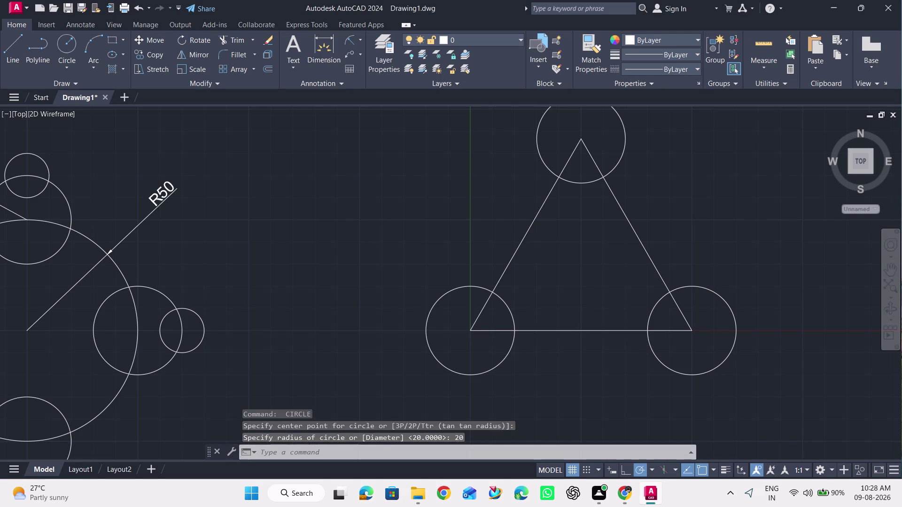
scroll(up, 3)
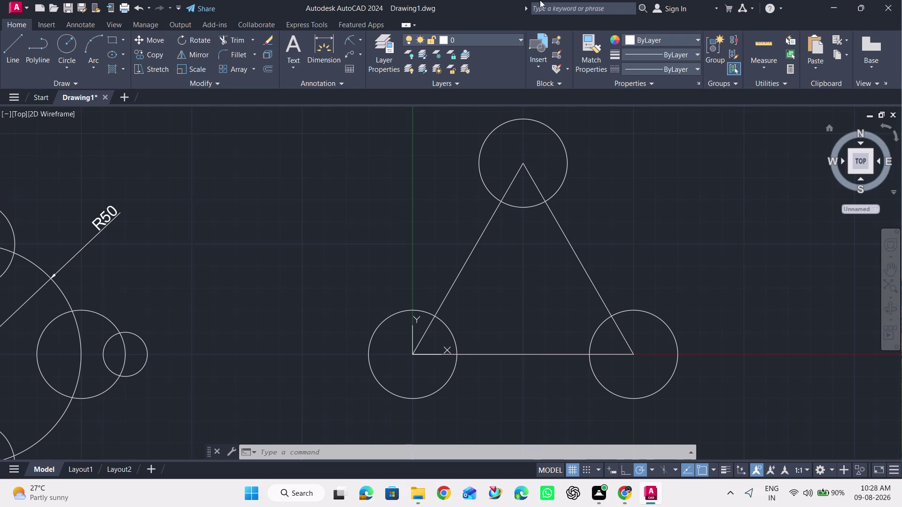
click(58, 67)
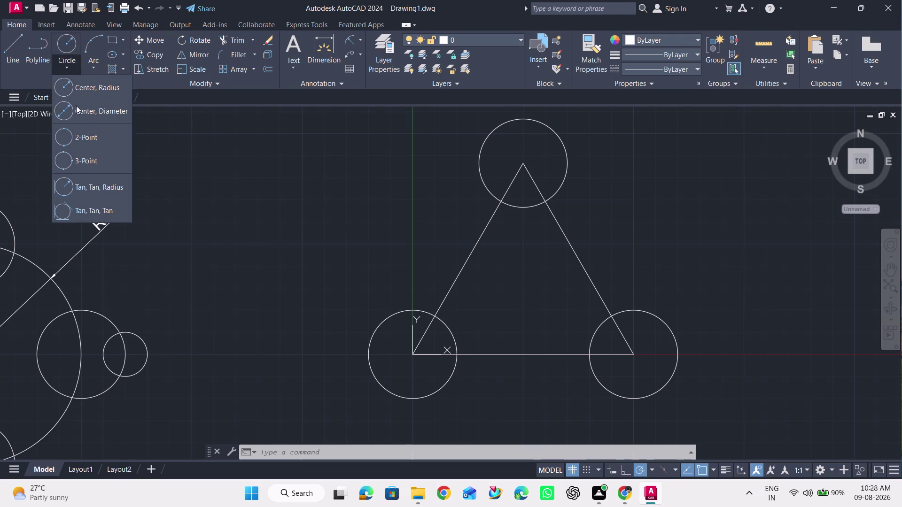
Draw a Tan-Tan-Tan circle inside, touching all three corner circles.
click(101, 207)
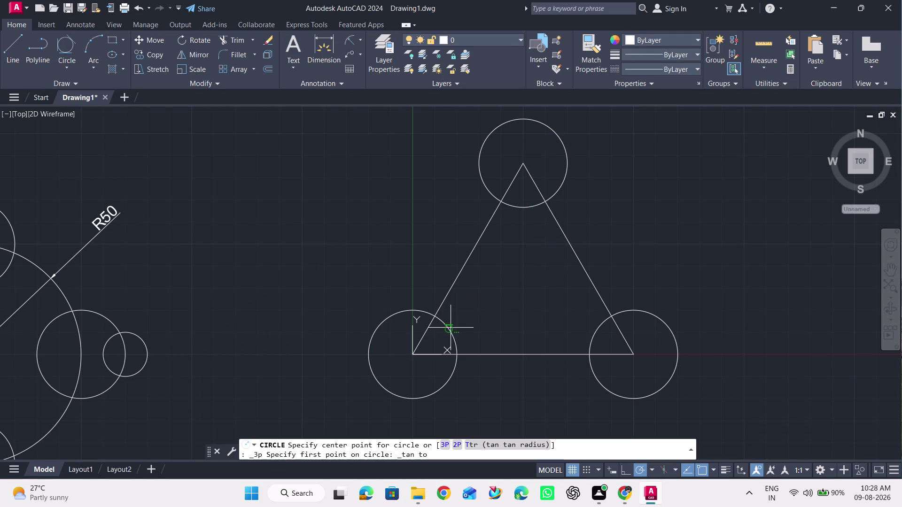
click(524, 211)
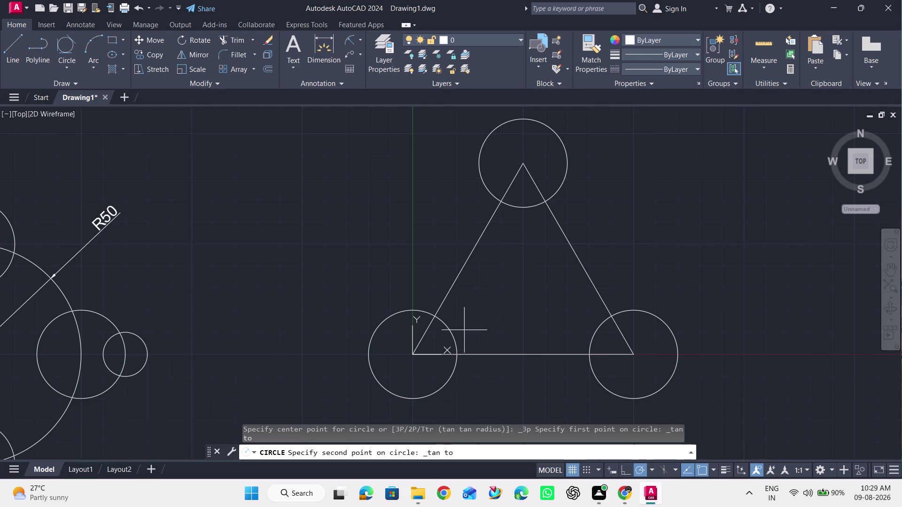
click(452, 332)
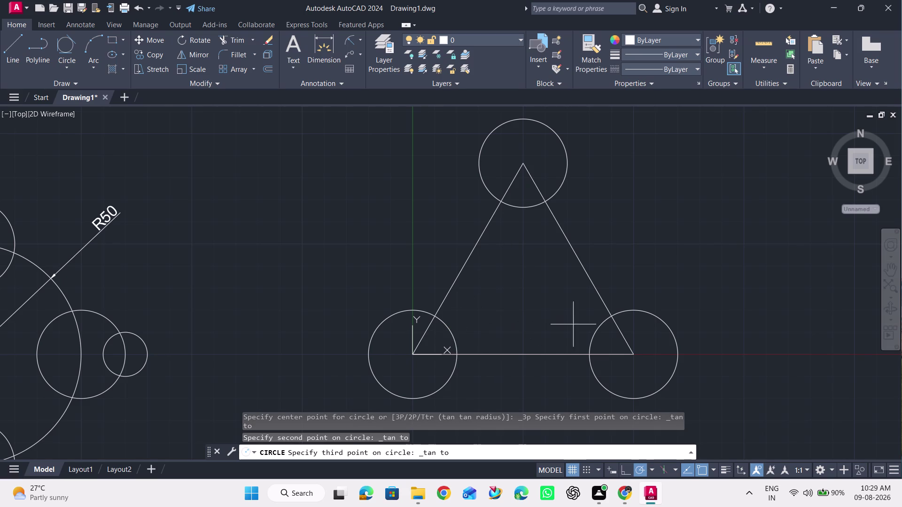
click(593, 331)
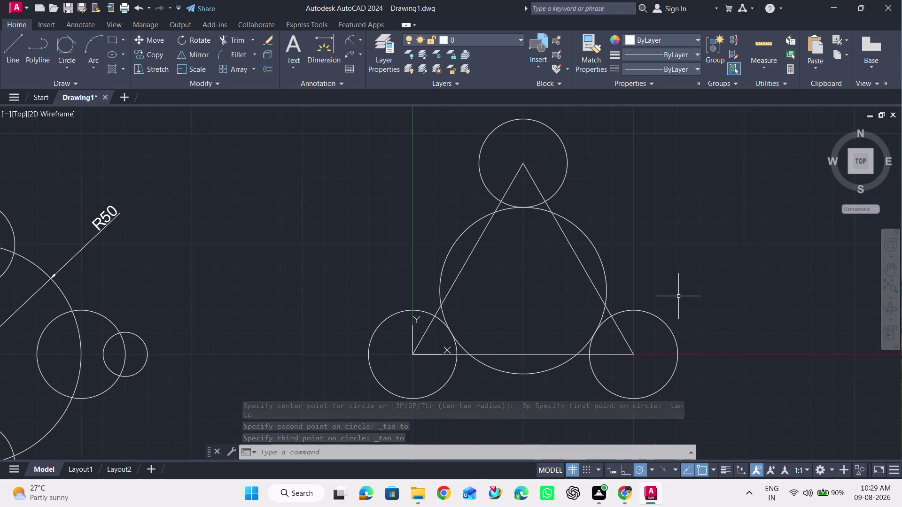
Draw a Tan-Tan-Tan circle enclosing the three corner circles, touching their outer sides.
click(73, 53)
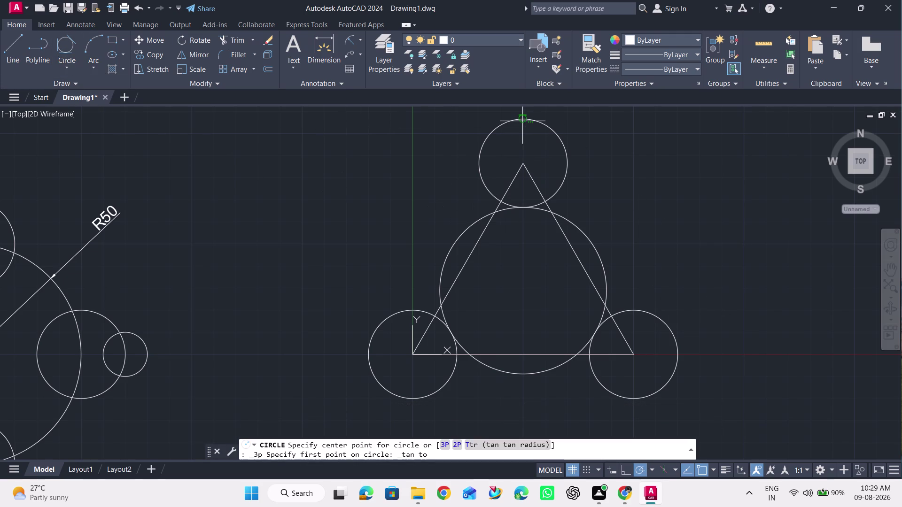
click(522, 121)
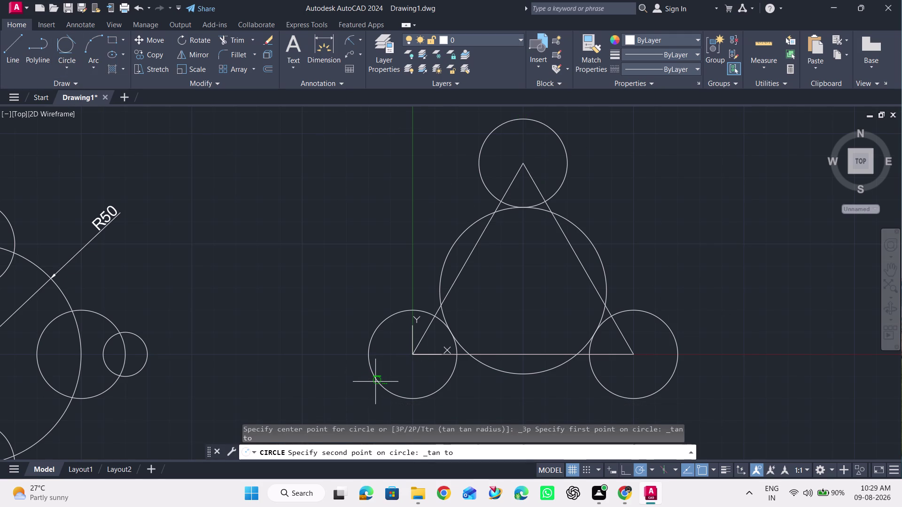
click(375, 381)
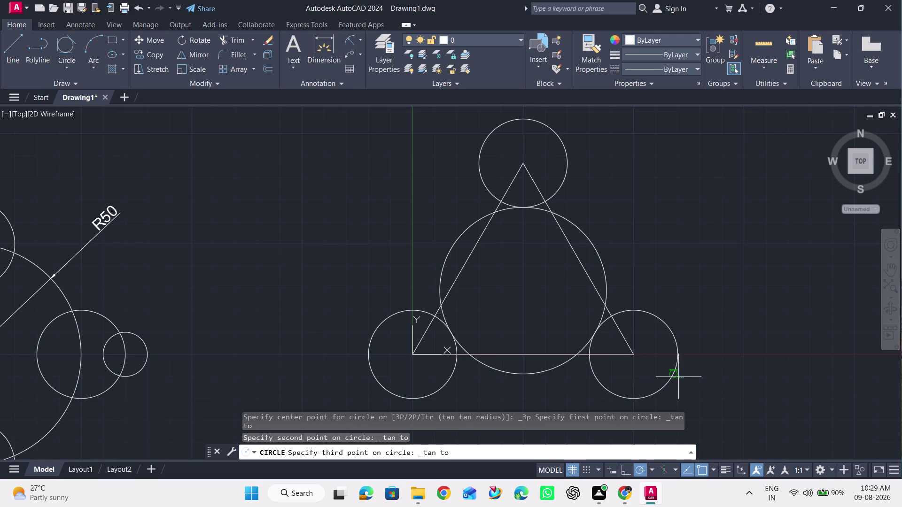
click(678, 367)
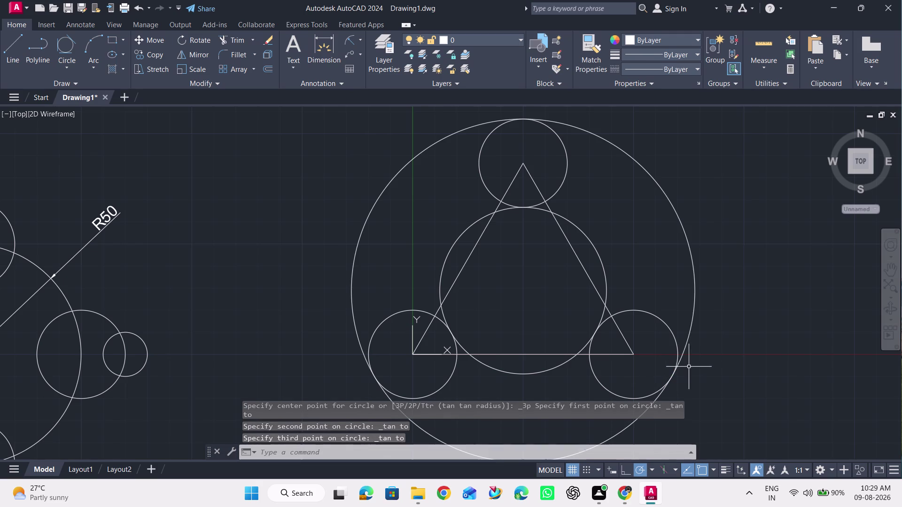
scroll(down, 3)
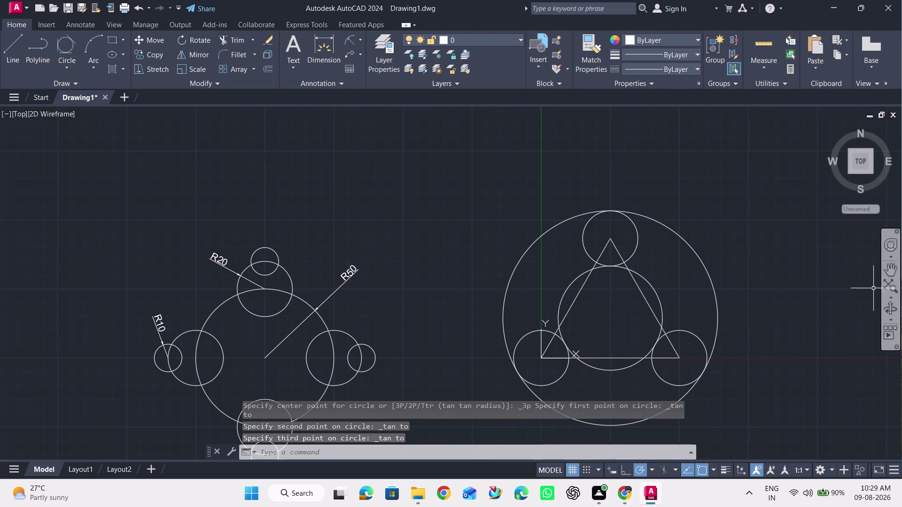
Pan the view so the circle pattern and triangle figure sit side by side.
click(892, 271)
drag(766, 310, 652, 251)
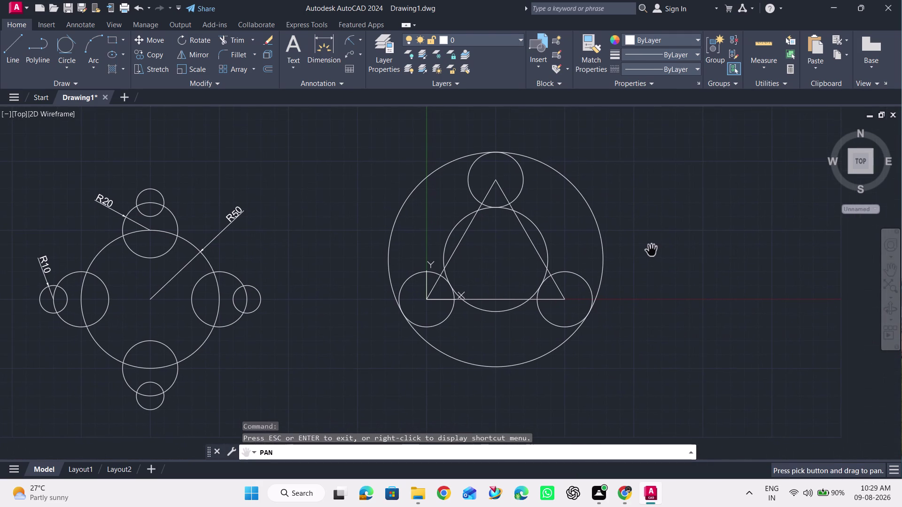
key(Escape)
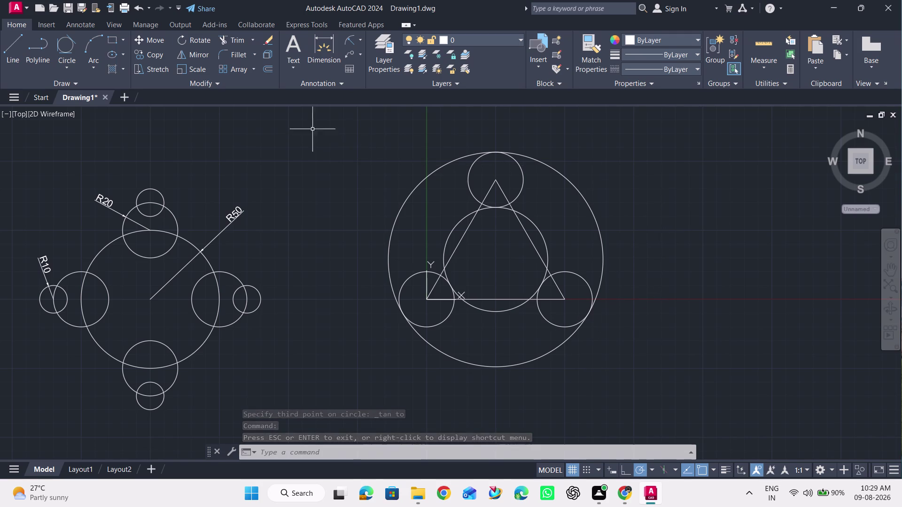
click(352, 39)
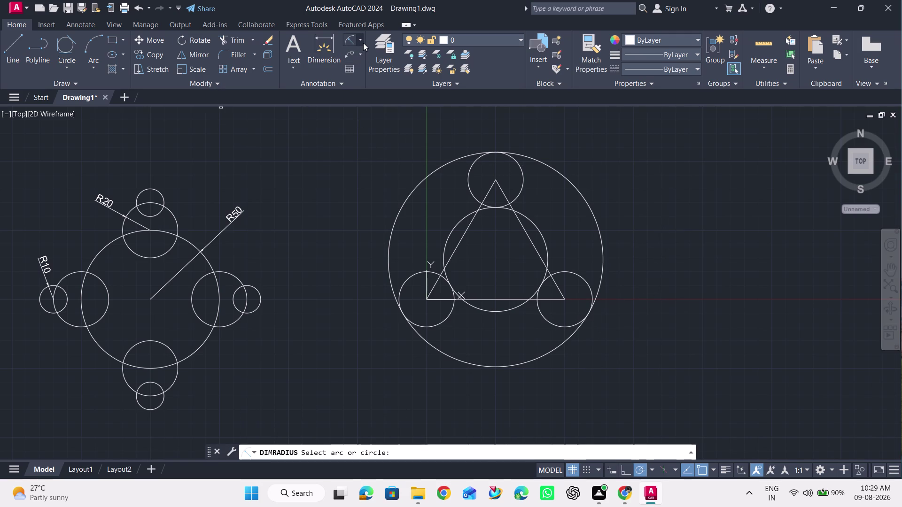
Dimension the lower-right corner circle as R20 and the triangle's base as 100.
click(568, 271)
click(584, 243)
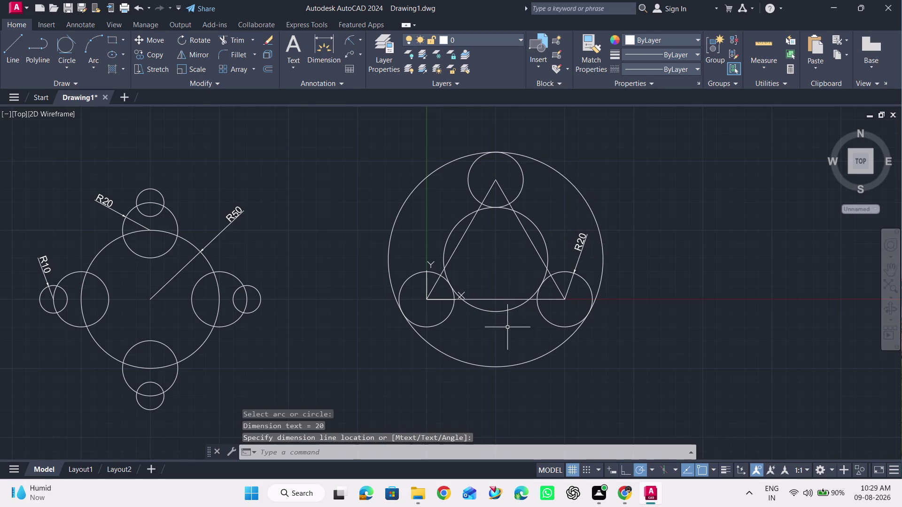
click(324, 51)
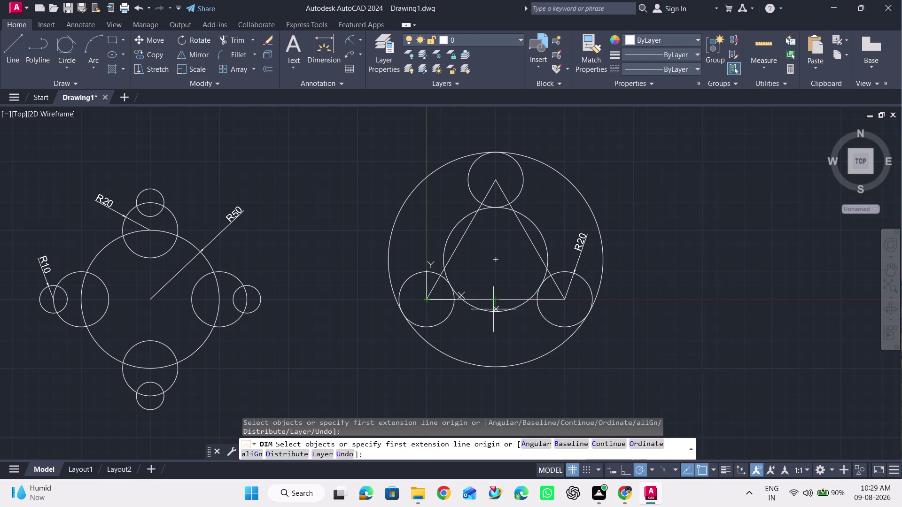
click(428, 300)
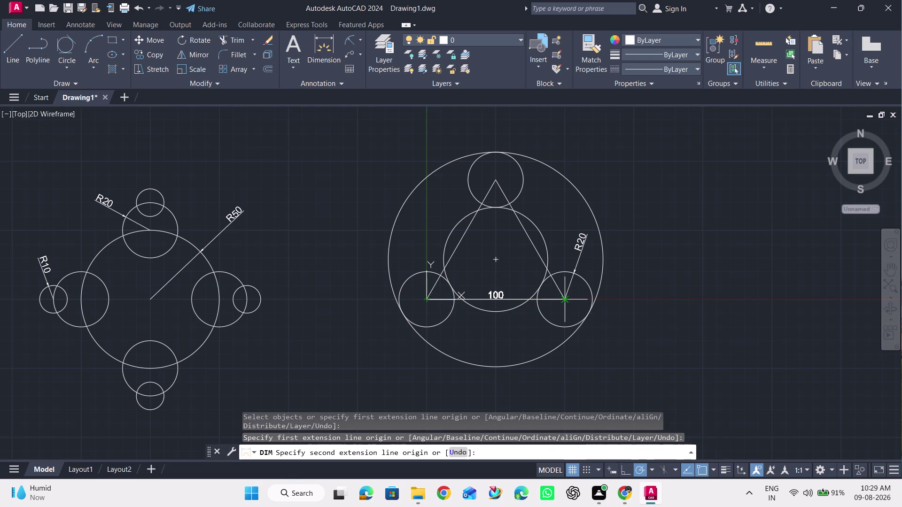
click(565, 301)
click(507, 323)
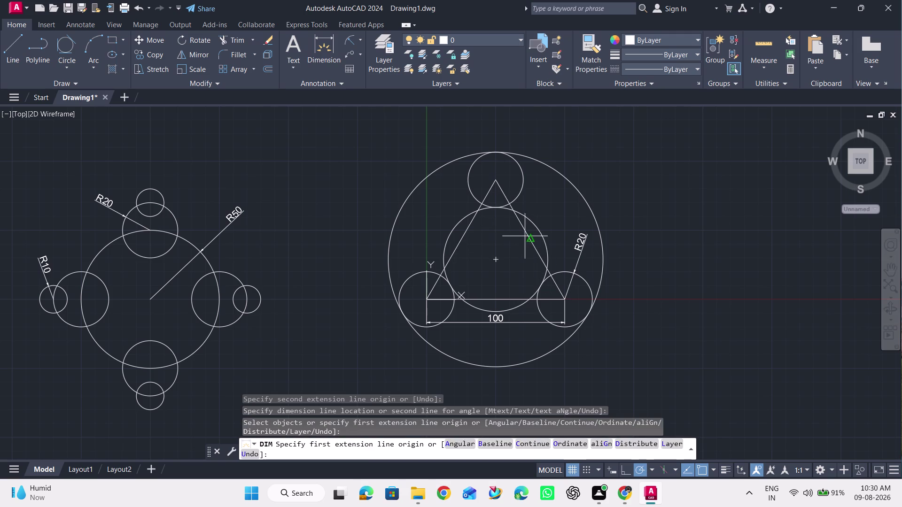
key(Escape)
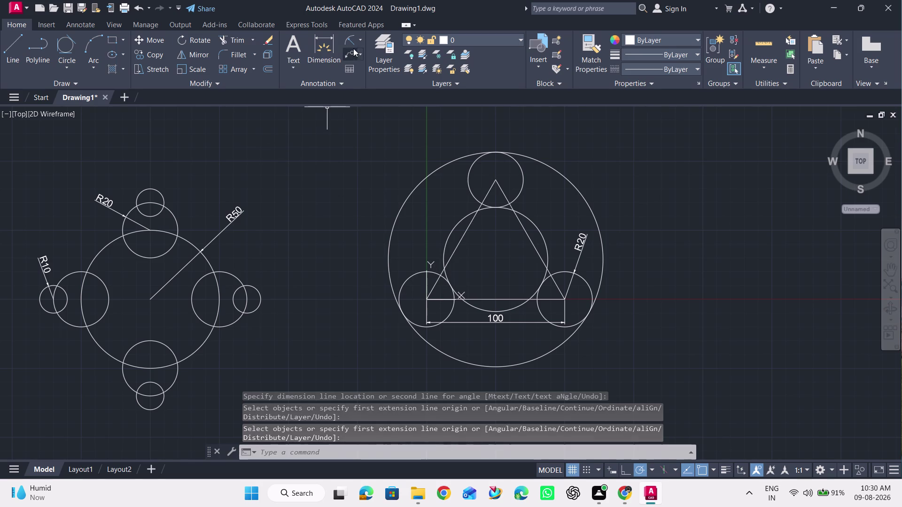
click(360, 38)
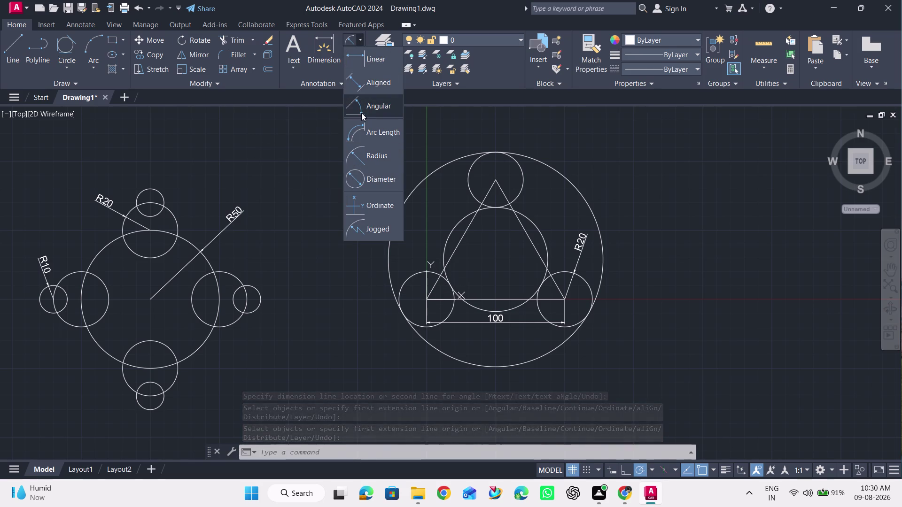
Add 60° angular dimensions at the triangle's lower-right and lower-left base corners.
click(361, 112)
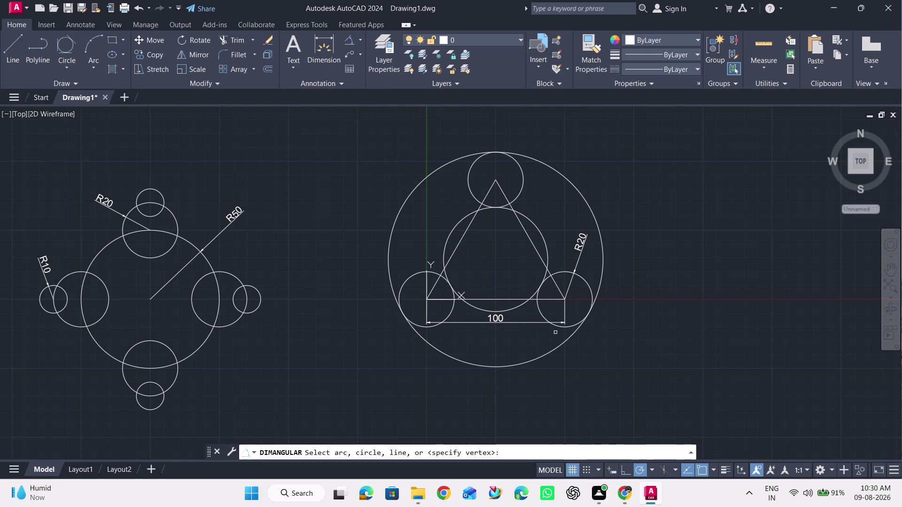
click(510, 300)
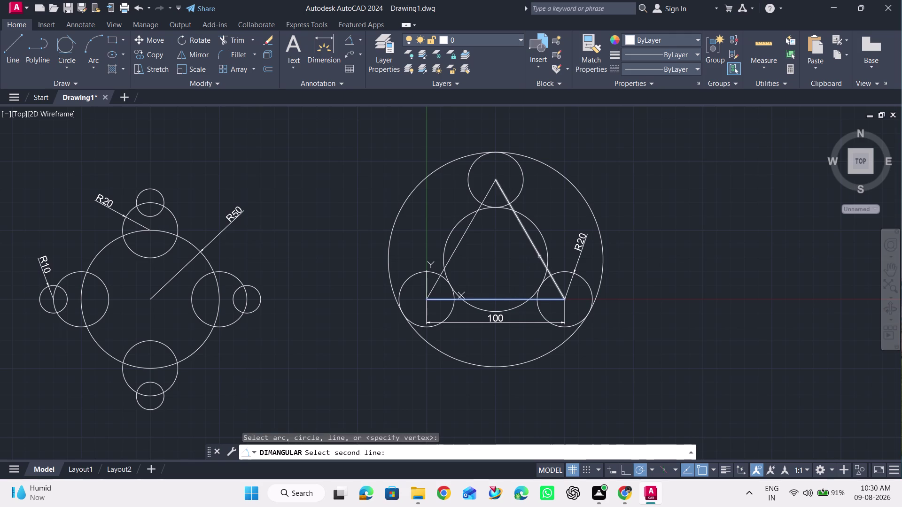
click(539, 257)
click(528, 264)
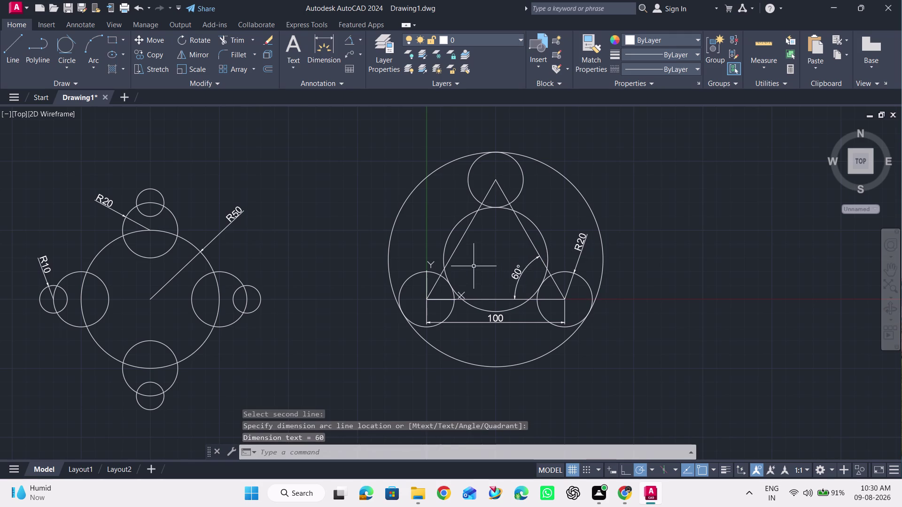
key(space)
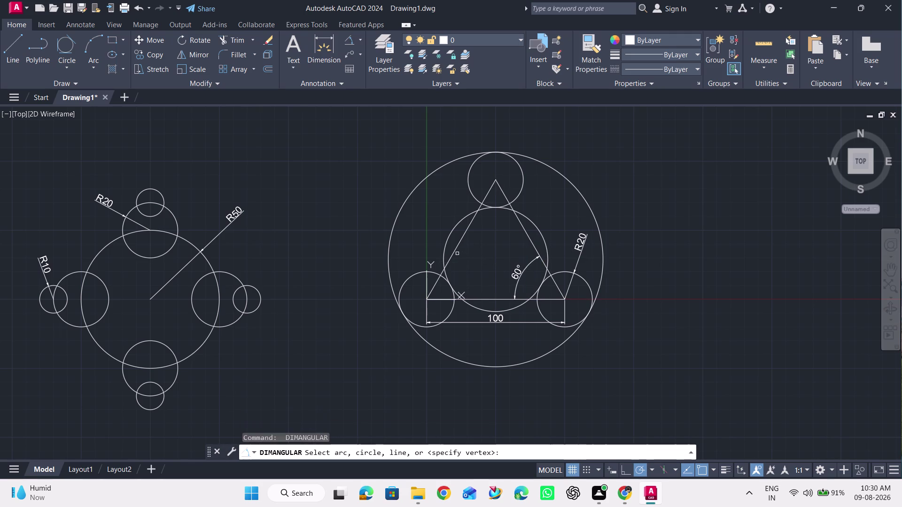
click(453, 254)
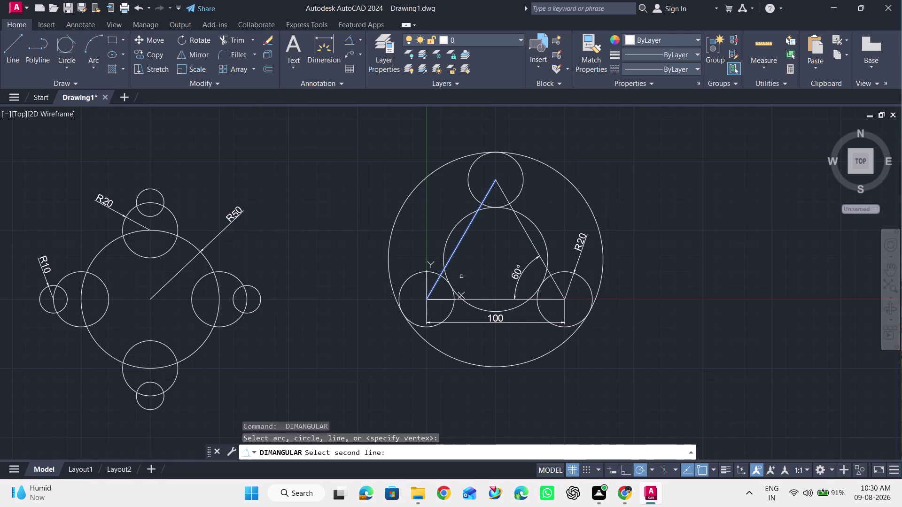
click(471, 299)
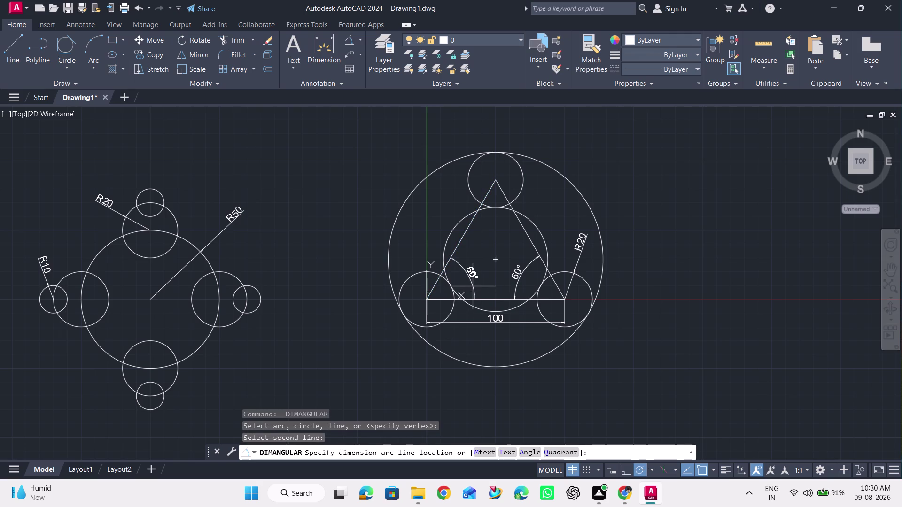
click(473, 287)
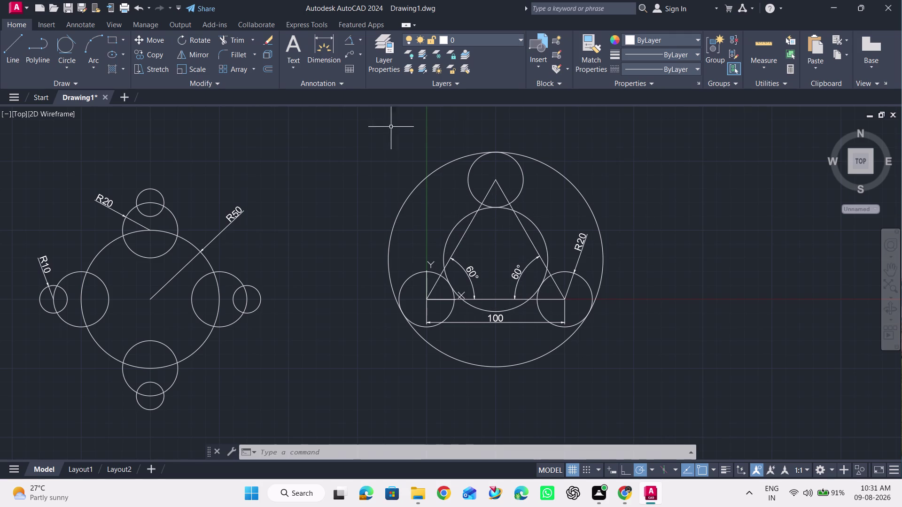
Window-select the dimensioned triangle figure and move it left toward the circle pattern.
click(340, 125)
click(645, 389)
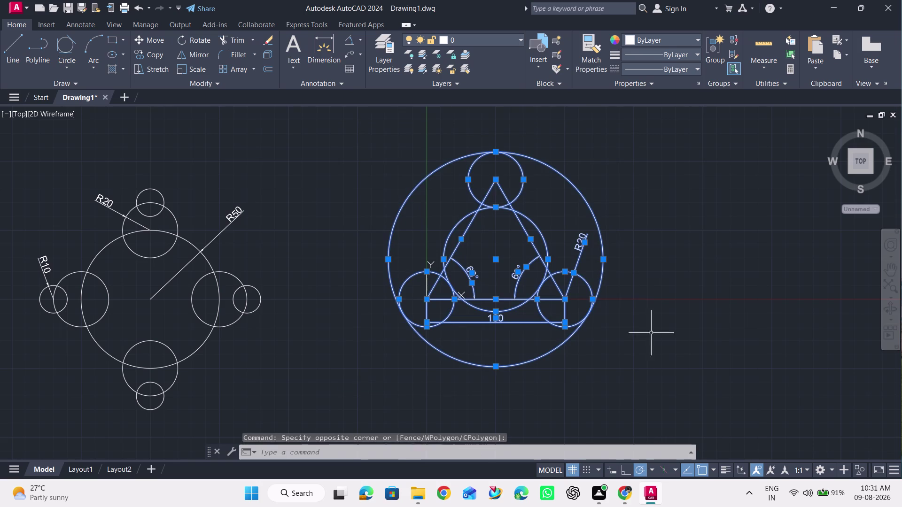
right_click(664, 214)
click(680, 295)
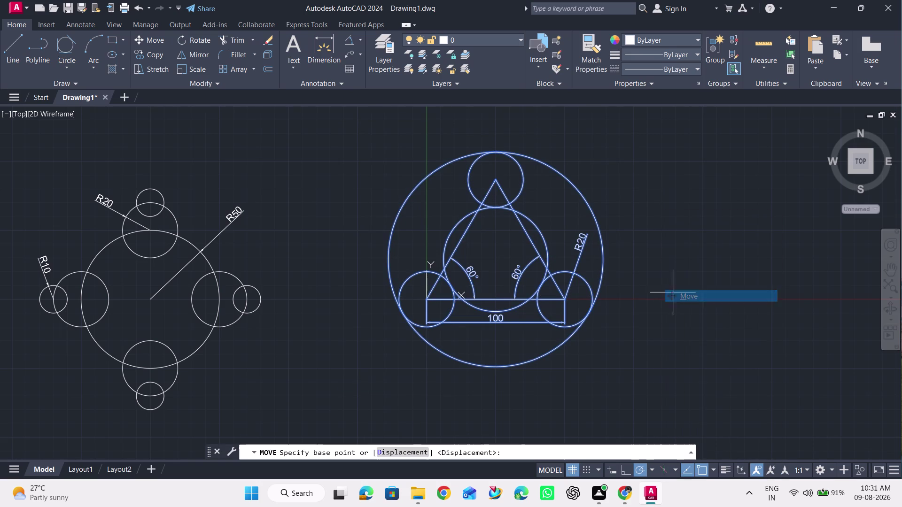
drag(495, 260, 475, 273)
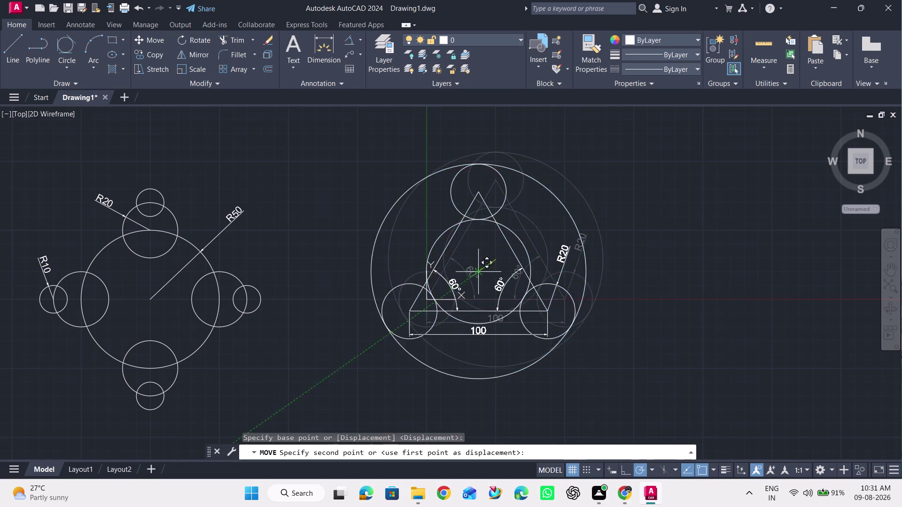
drag(474, 273, 413, 295)
click(414, 295)
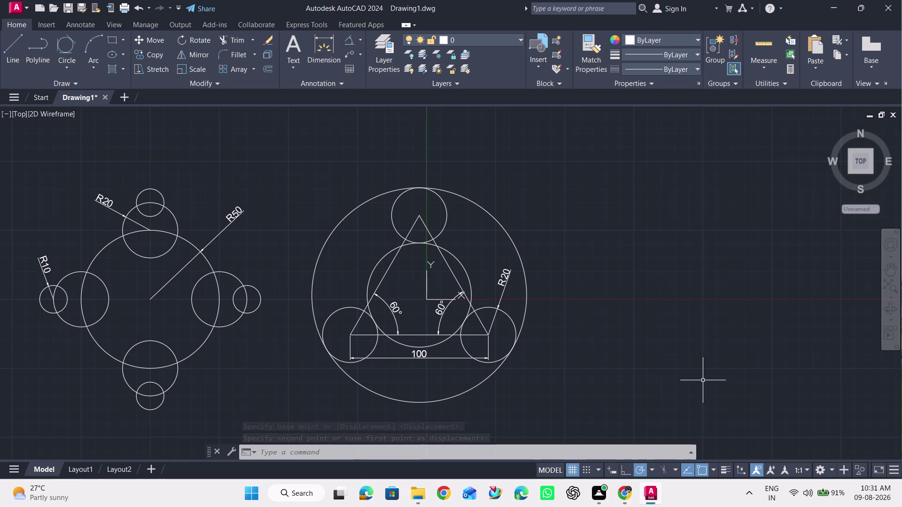
Relocate the UCS origin to the empty area right of the triangle figure.
click(427, 281)
drag(427, 302, 500, 312)
drag(426, 299, 611, 302)
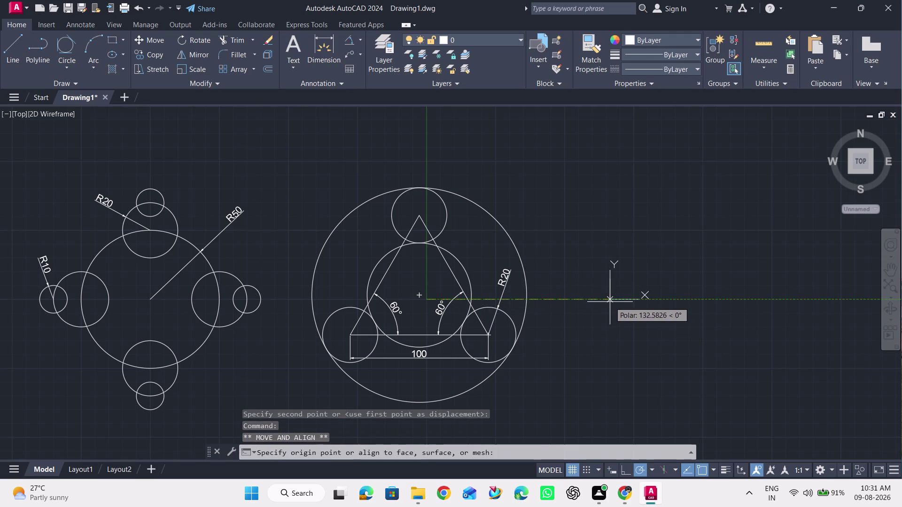
click(609, 302)
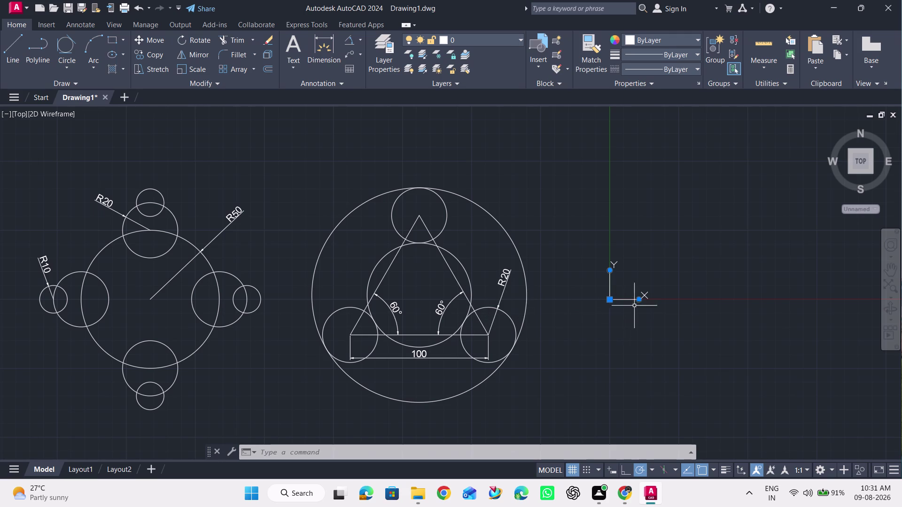
key(Escape)
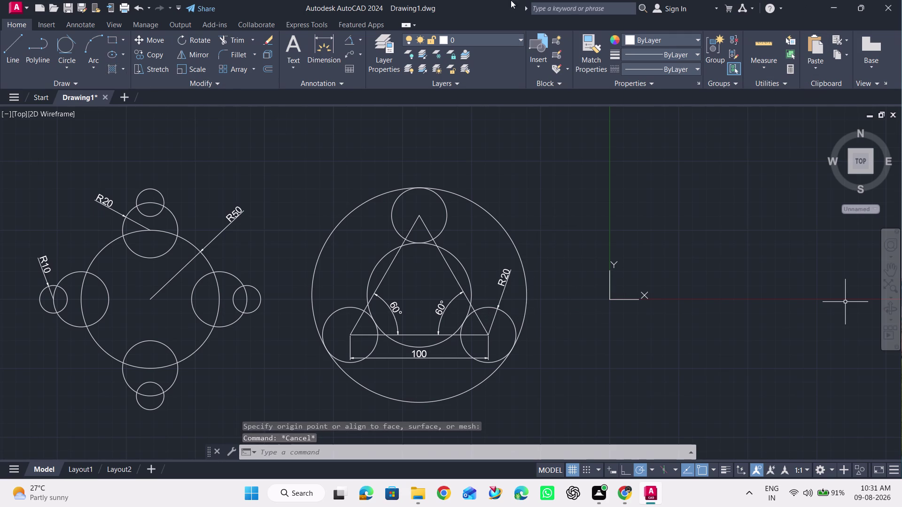
click(66, 66)
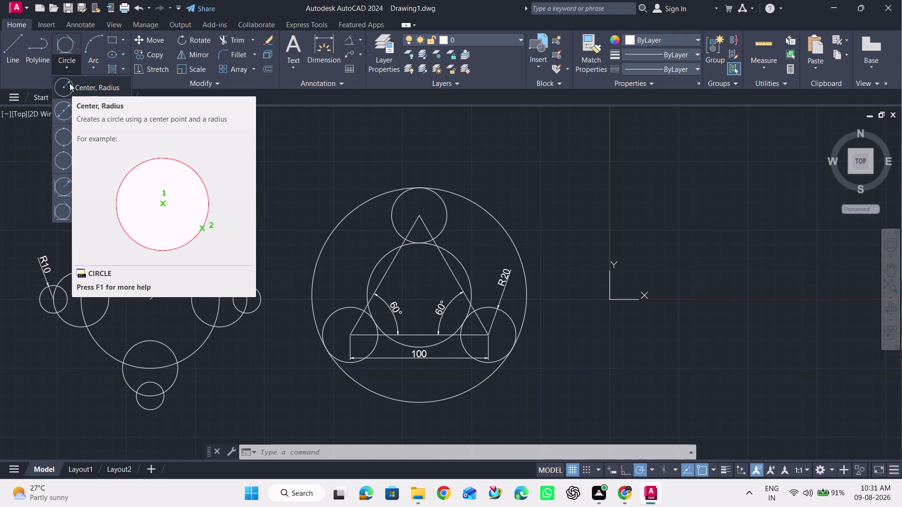
Draw a radius-100 circle centred at the origin point 0.
click(69, 83)
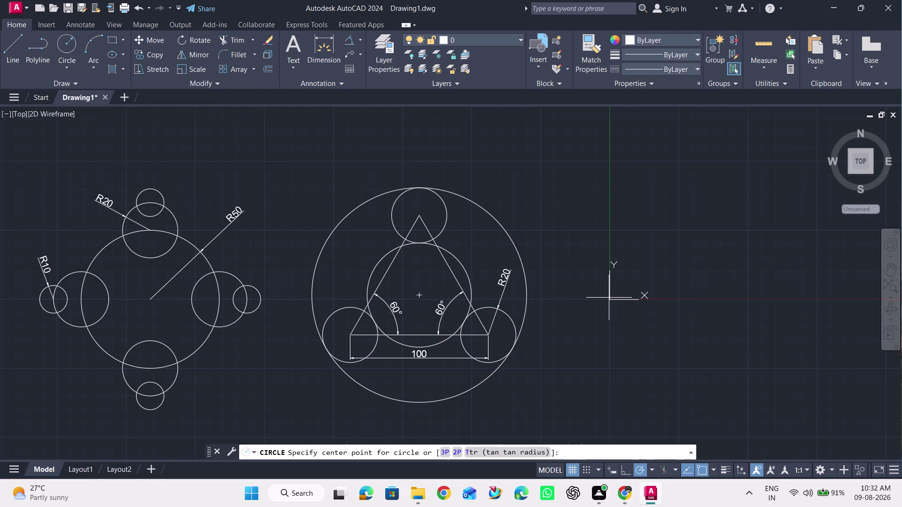
key(0)
key(Return)
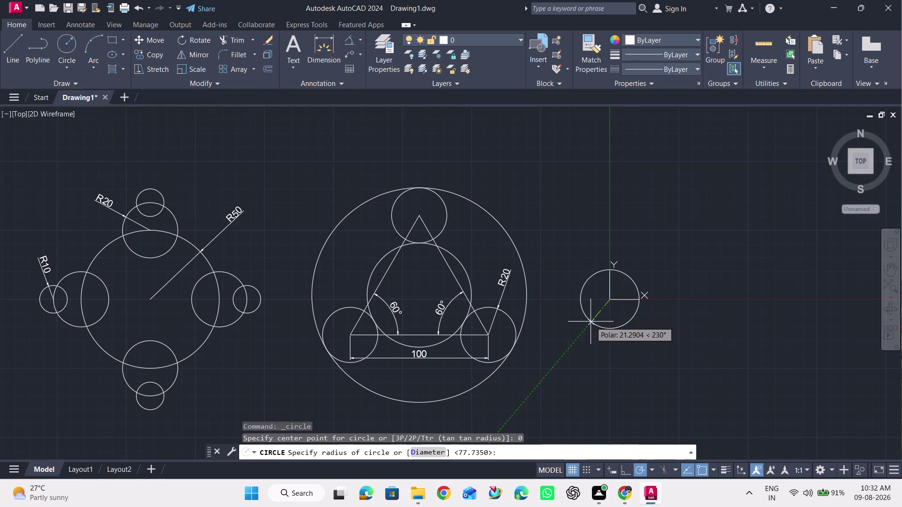
text(100)
key(Return)
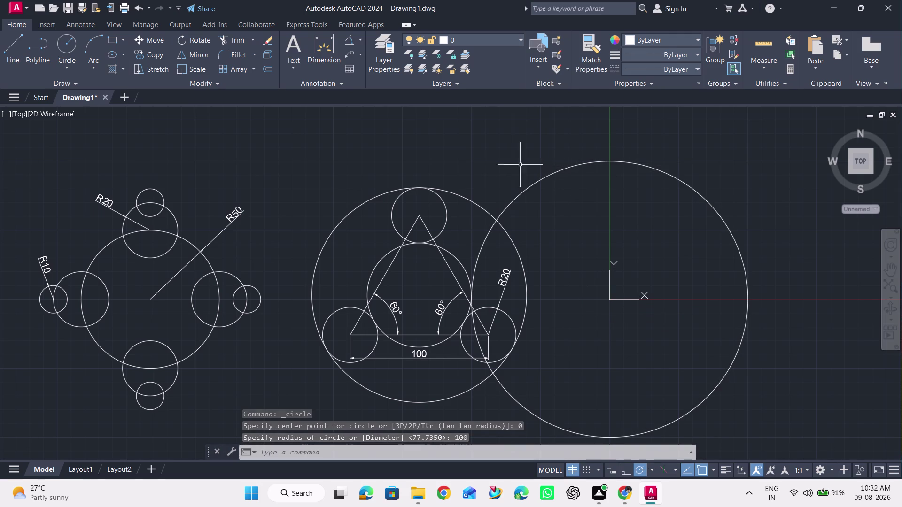
Try moving the UCS origin, then undo so it stays at the circle centre.
right_click(611, 293)
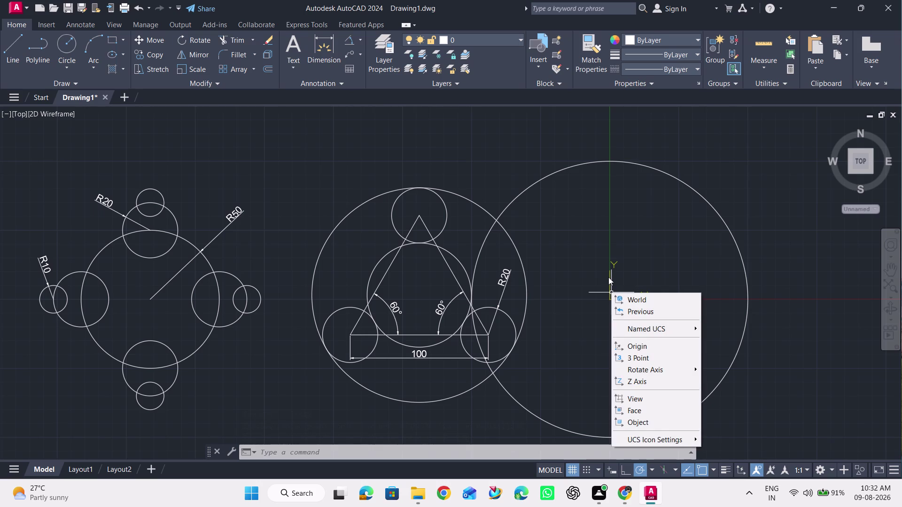
key(Escape)
click(610, 286)
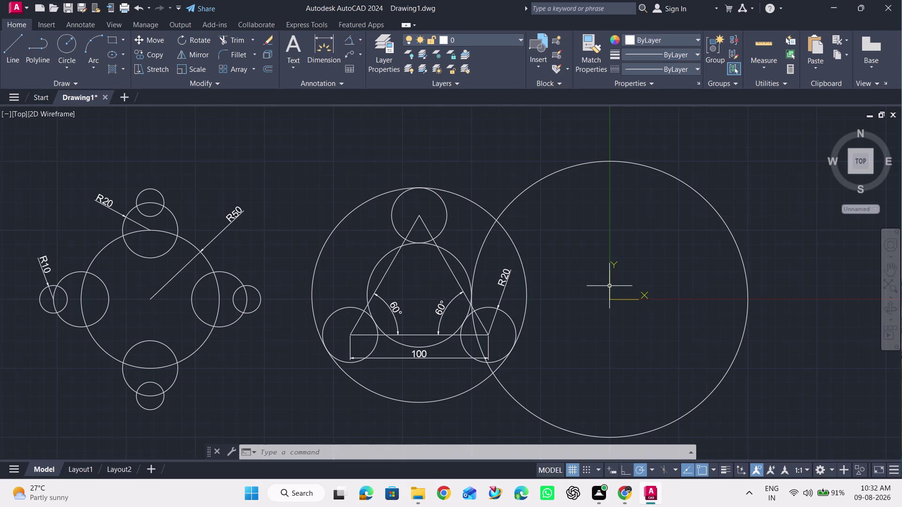
right_click(609, 286)
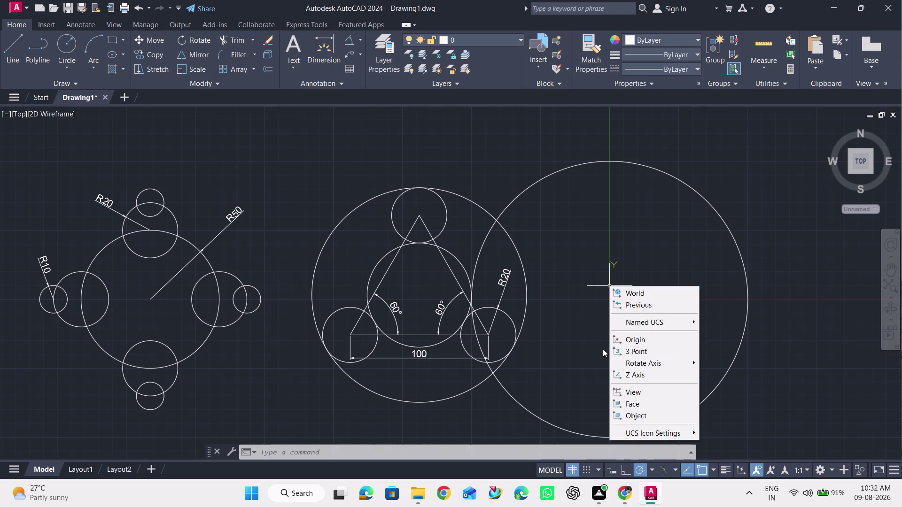
click(588, 321)
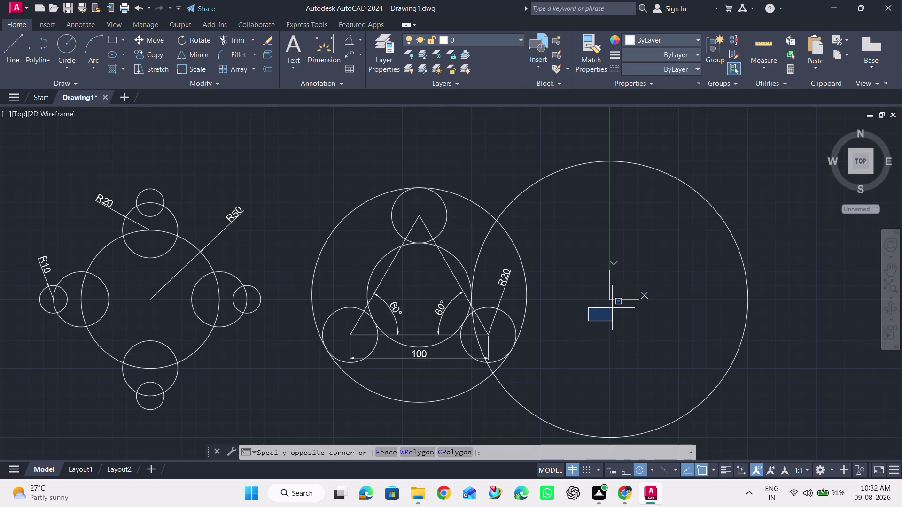
key(Escape)
click(611, 300)
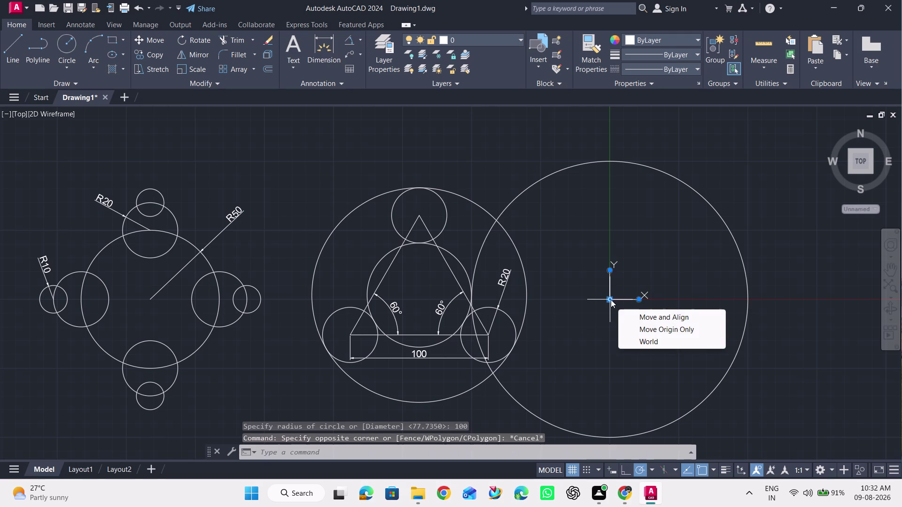
click(646, 317)
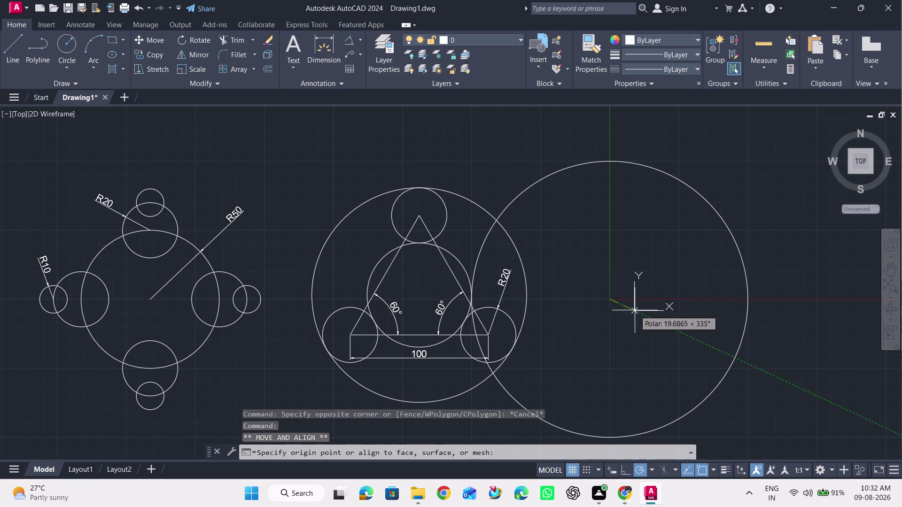
click(683, 300)
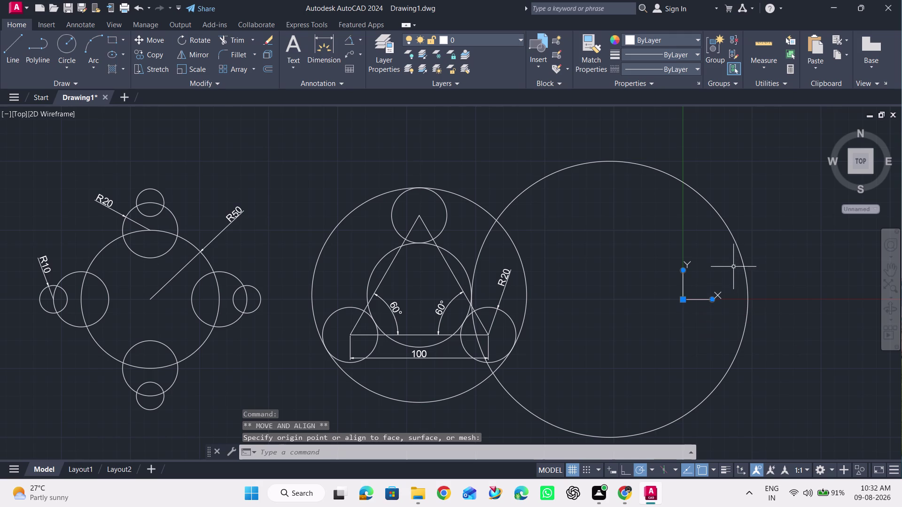
key(Escape)
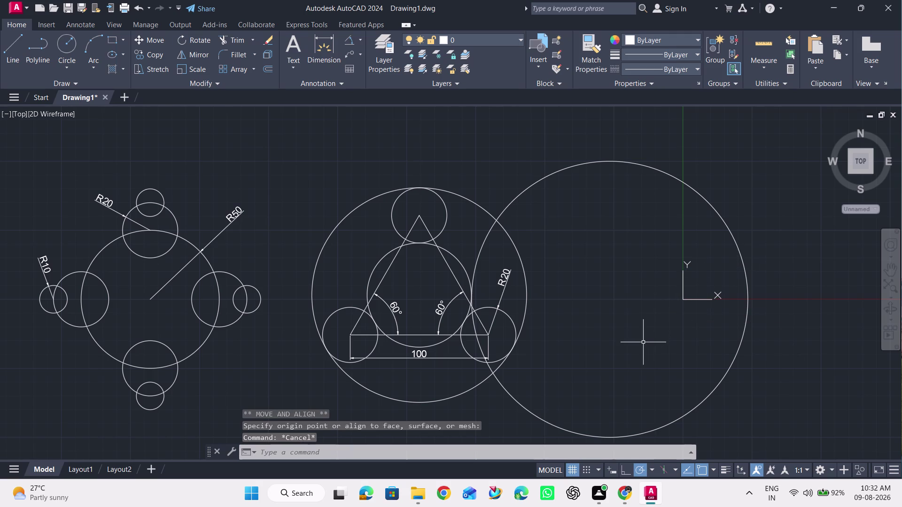
key(ctrl+z)
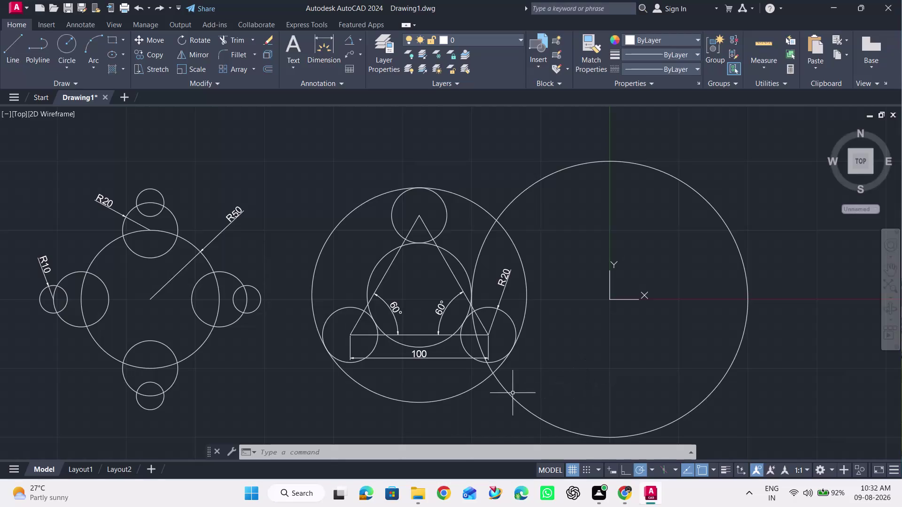
Drag the radius-100 circle by its centre grip to the right, clear of the triangle.
click(543, 178)
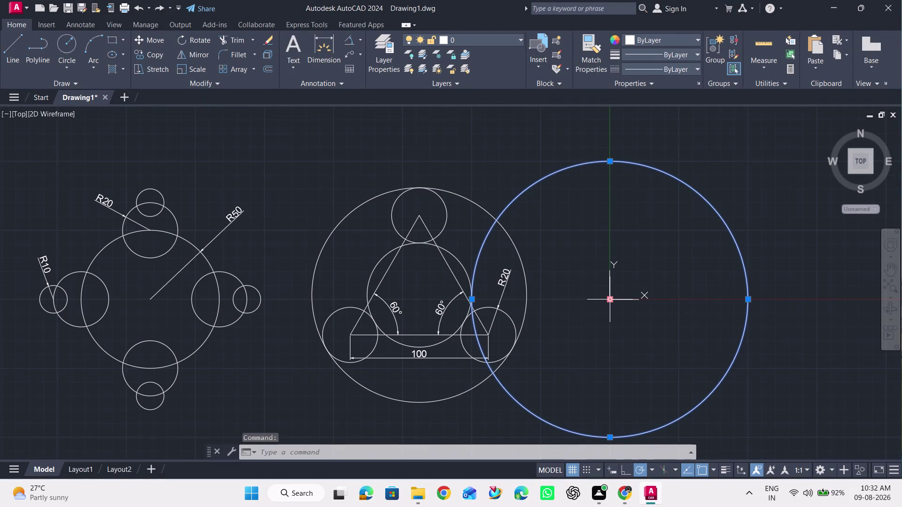
drag(609, 301, 639, 304)
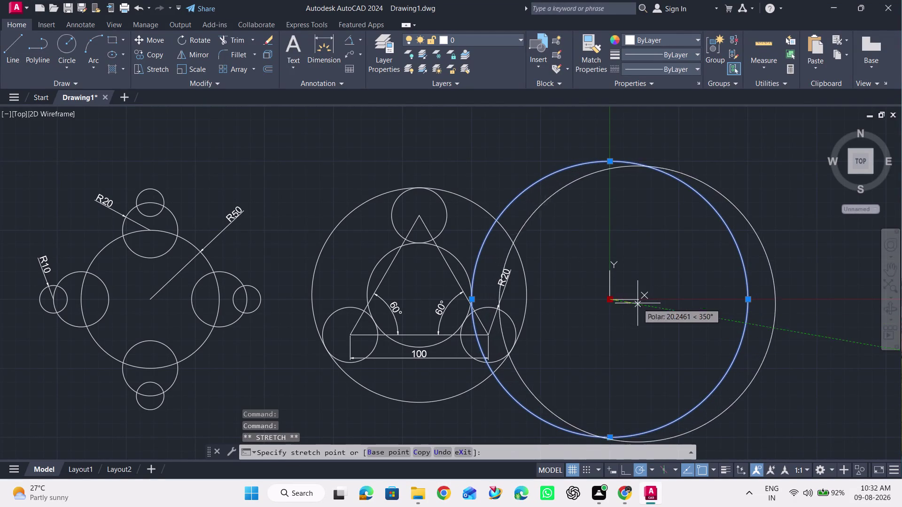
drag(639, 304, 681, 299)
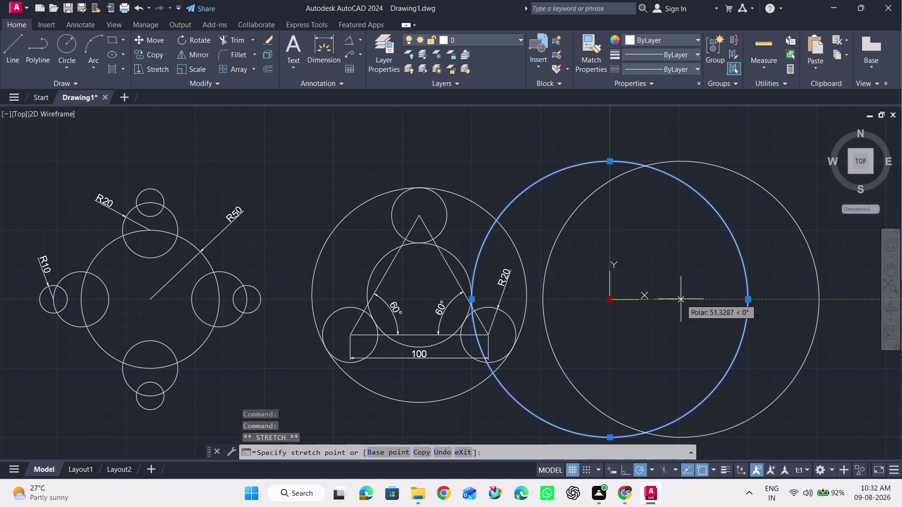
drag(681, 299, 684, 299)
click(684, 298)
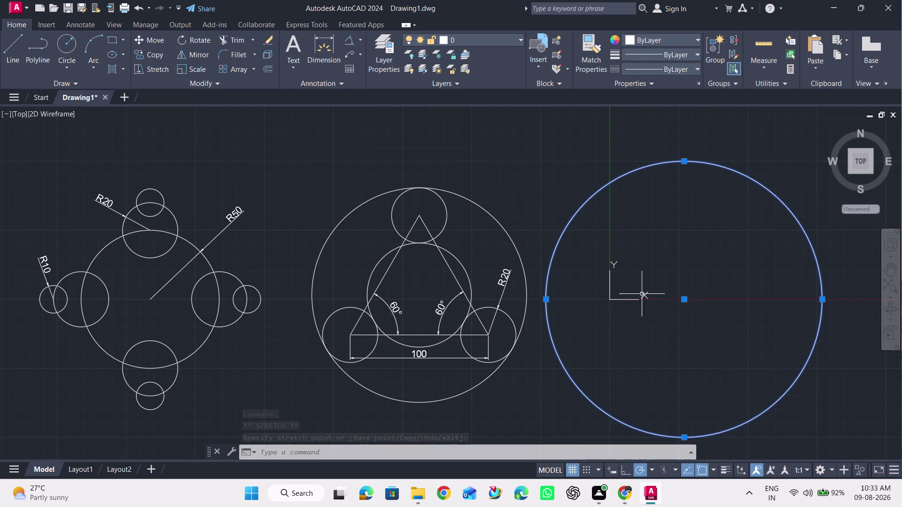
key(Escape)
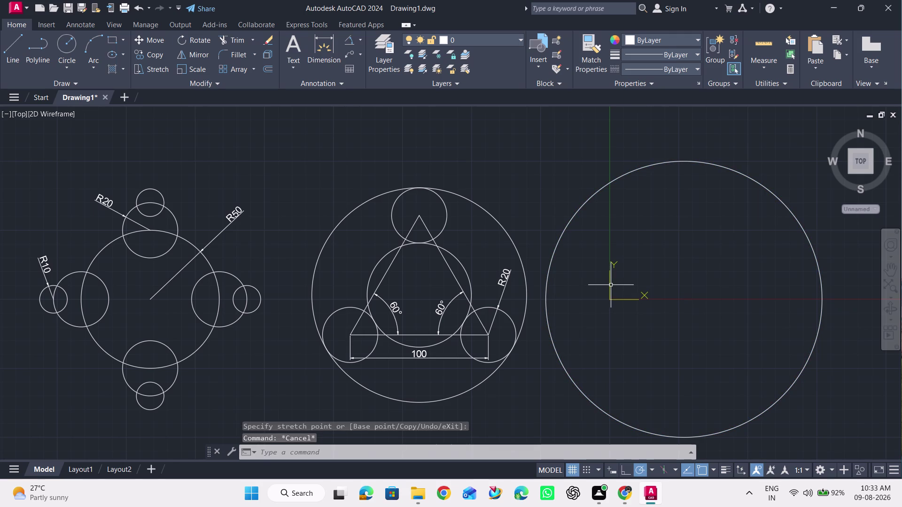
Snap the UCS origin to the large circle's new centre.
click(611, 285)
drag(610, 297, 613, 296)
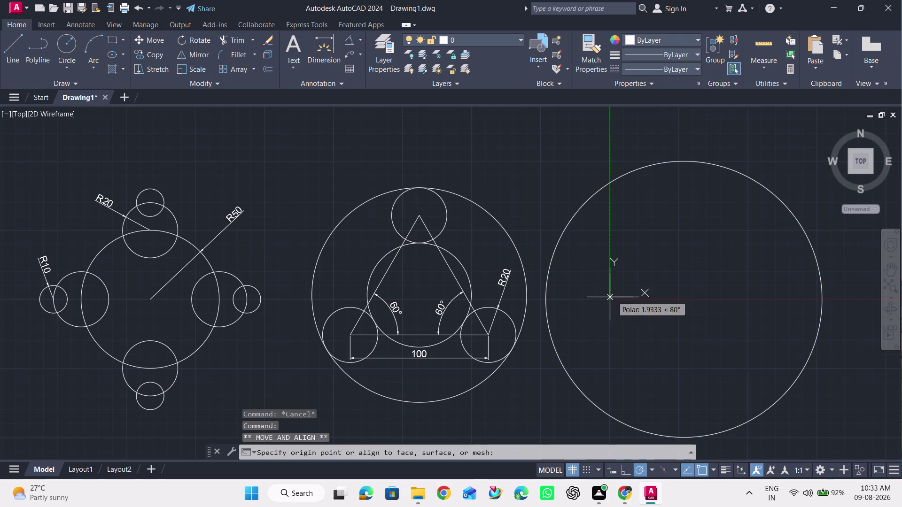
drag(613, 296, 685, 300)
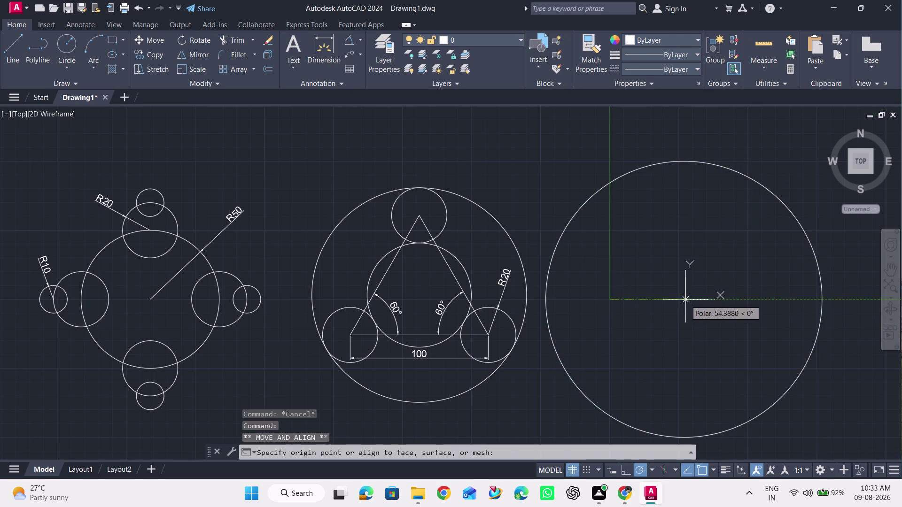
drag(686, 300, 685, 300)
click(685, 301)
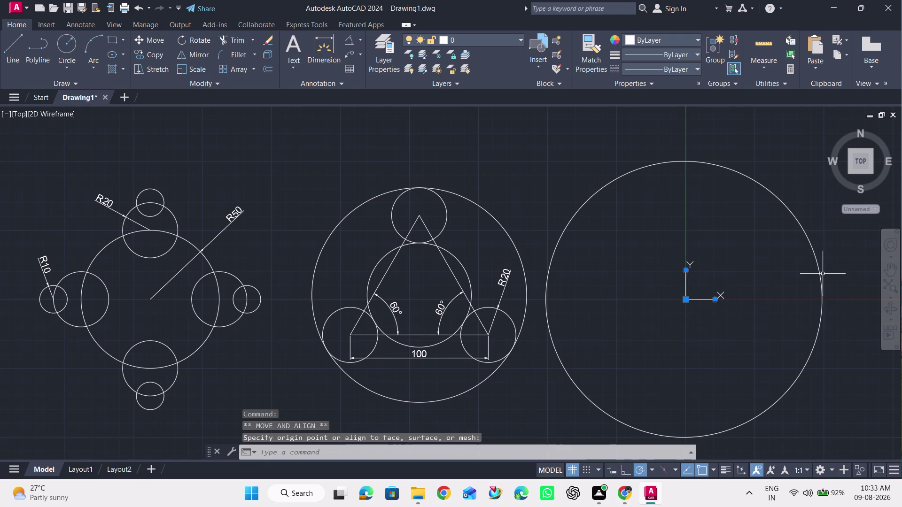
click(818, 268)
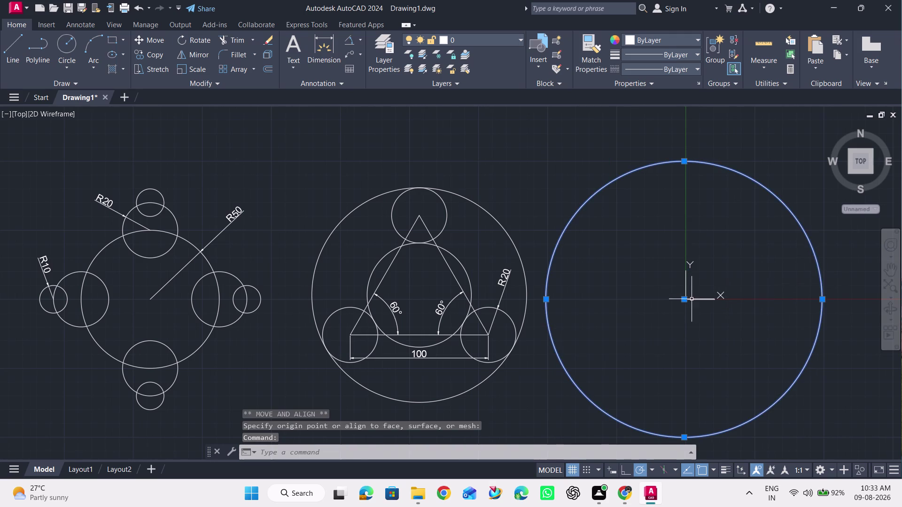
click(686, 301)
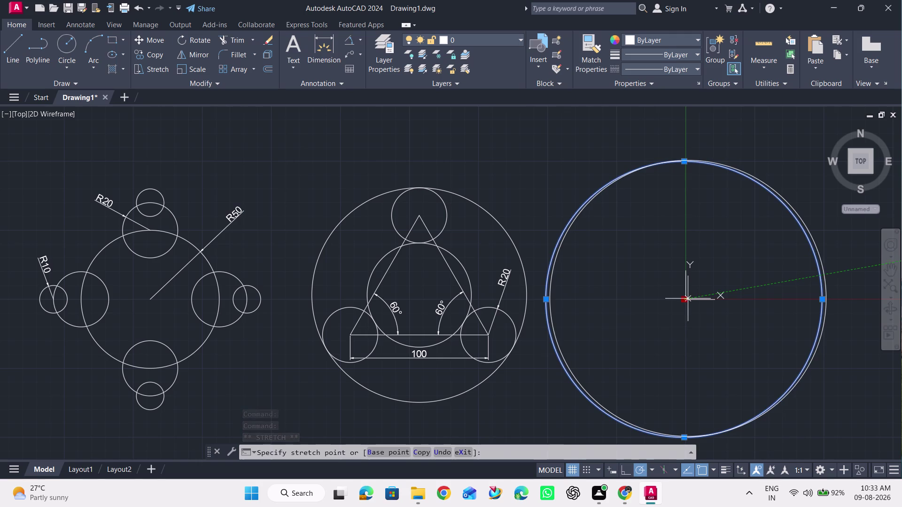
click(687, 300)
scroll(up, 3)
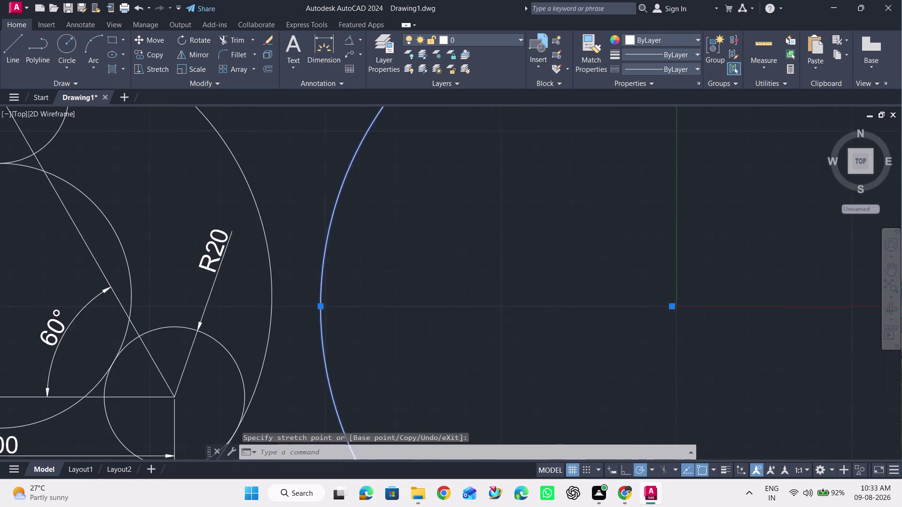
drag(660, 316, 664, 316)
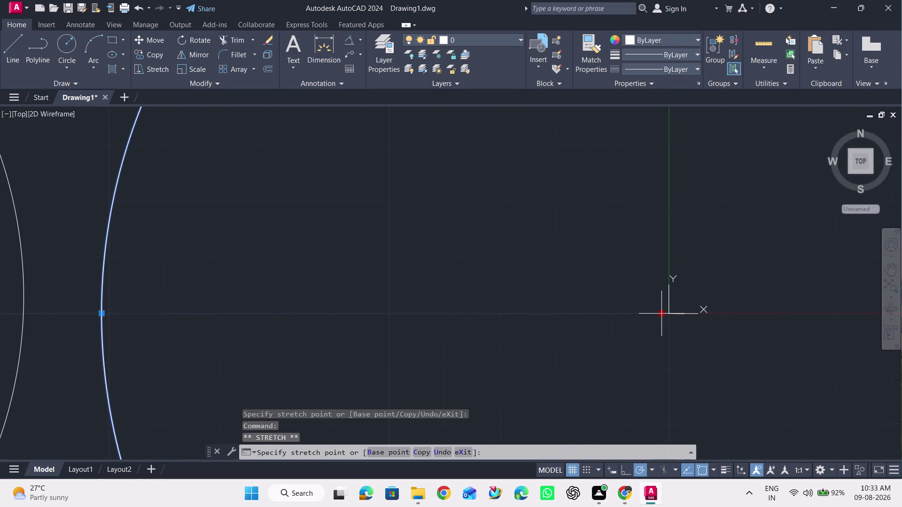
drag(663, 317, 668, 312)
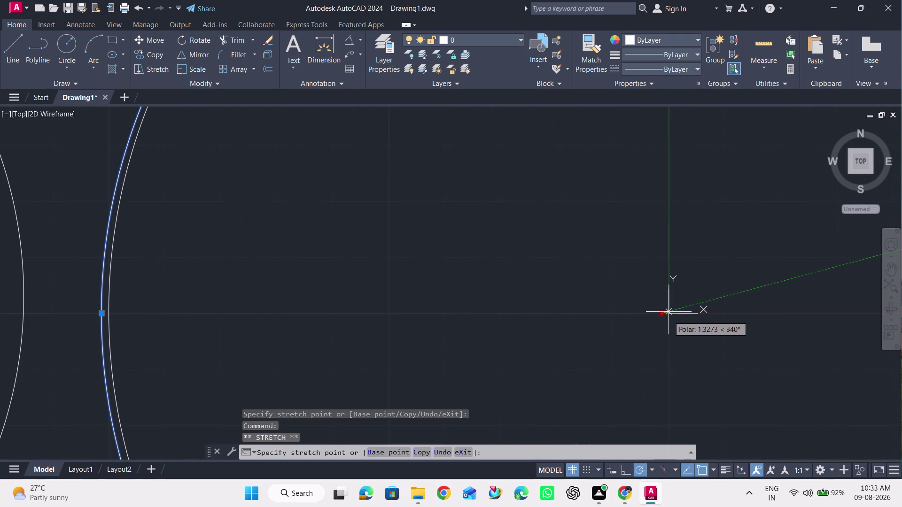
drag(669, 312, 667, 312)
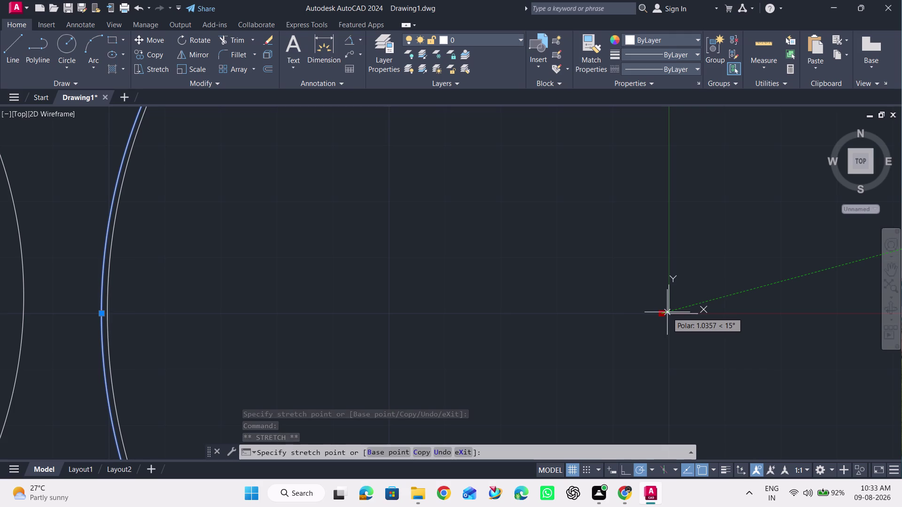
drag(667, 313, 674, 312)
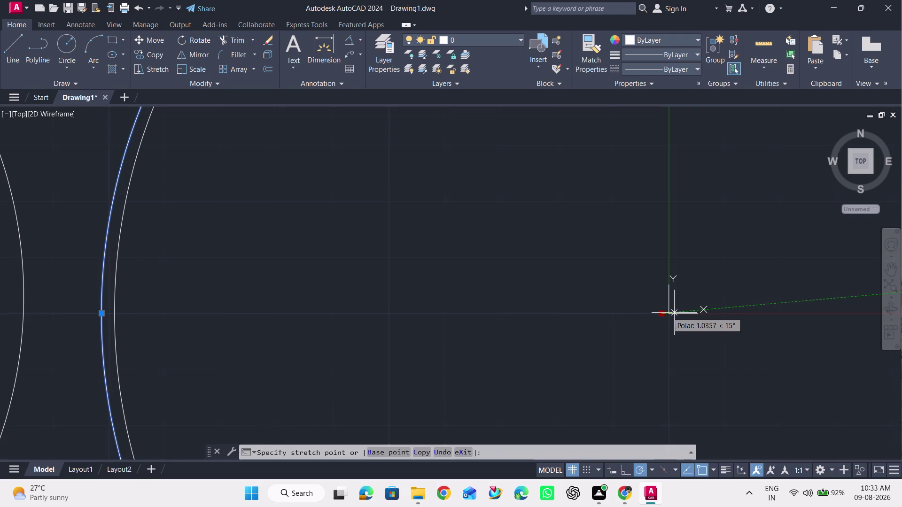
drag(674, 313, 669, 312)
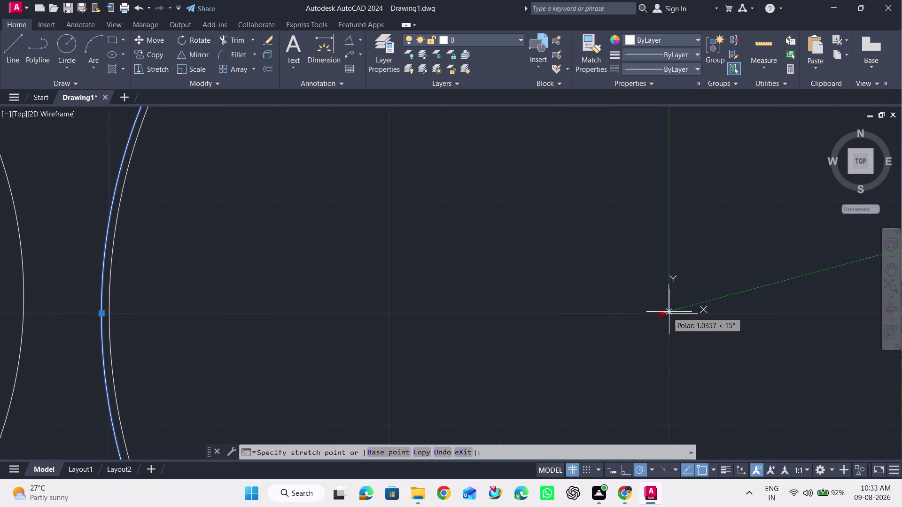
drag(668, 312, 669, 313)
click(669, 314)
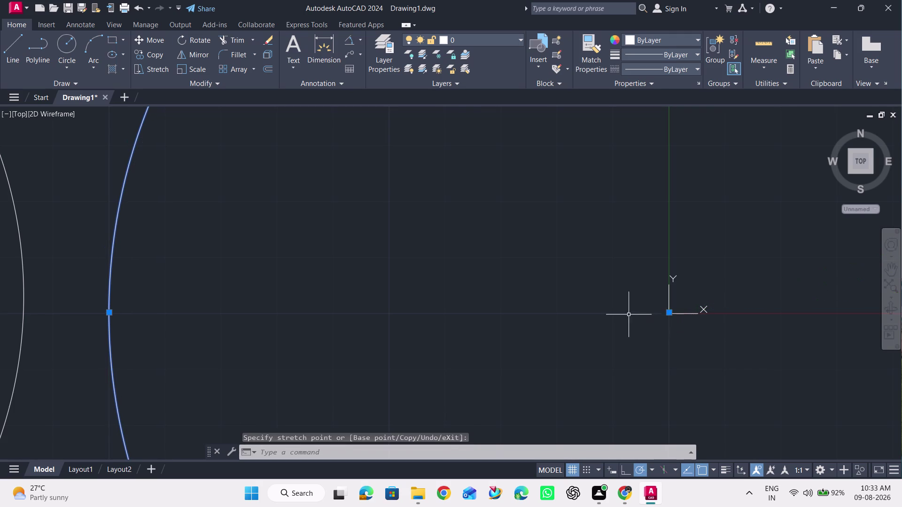
scroll(up, 3)
scroll(down, 3)
scroll(up, 3)
scroll(up, 3)
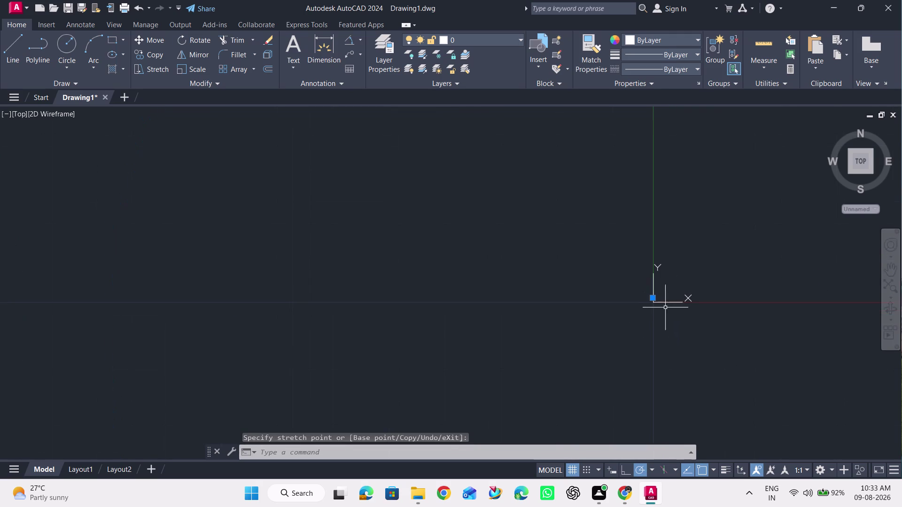
scroll(down, 3)
scroll(up, 3)
scroll(down, 3)
scroll(down, 3)
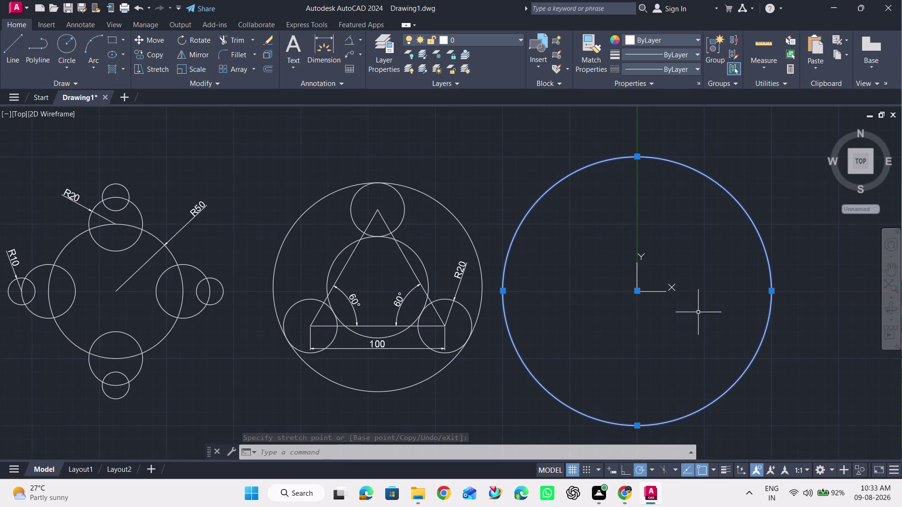
key(Escape)
click(637, 275)
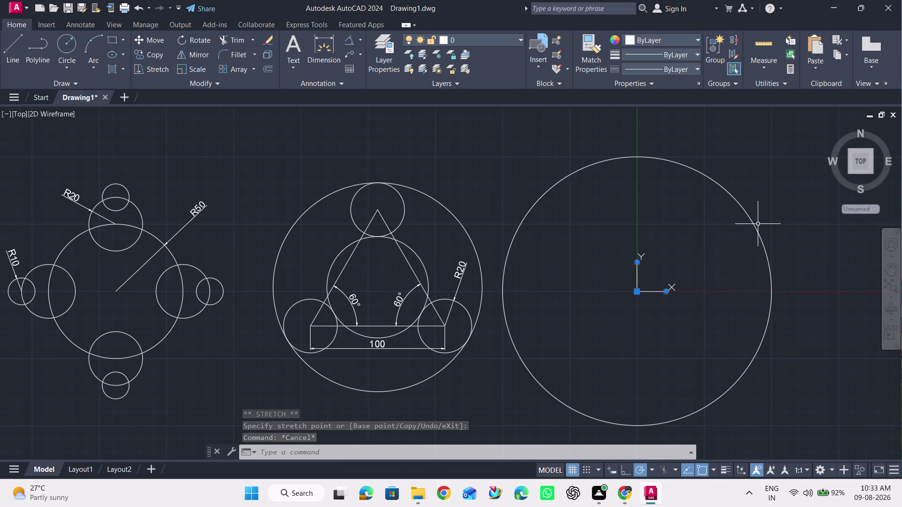
click(751, 223)
click(638, 290)
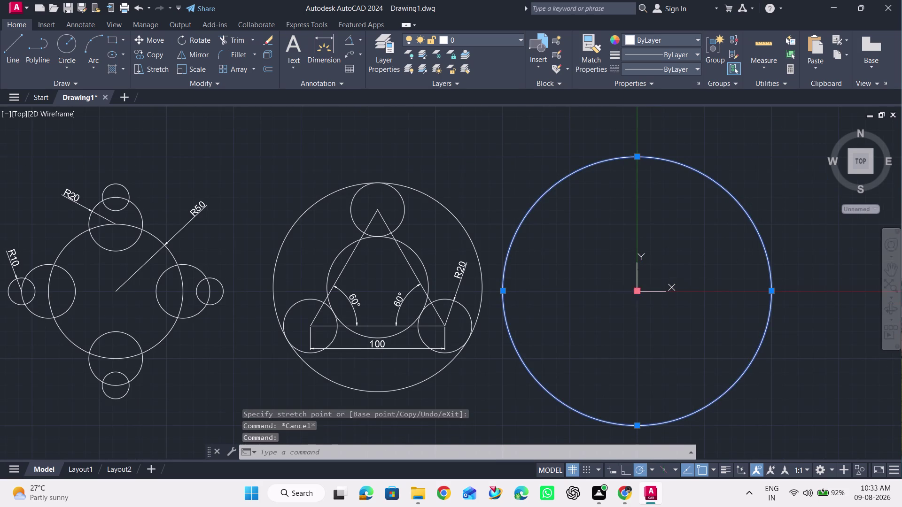
click(639, 290)
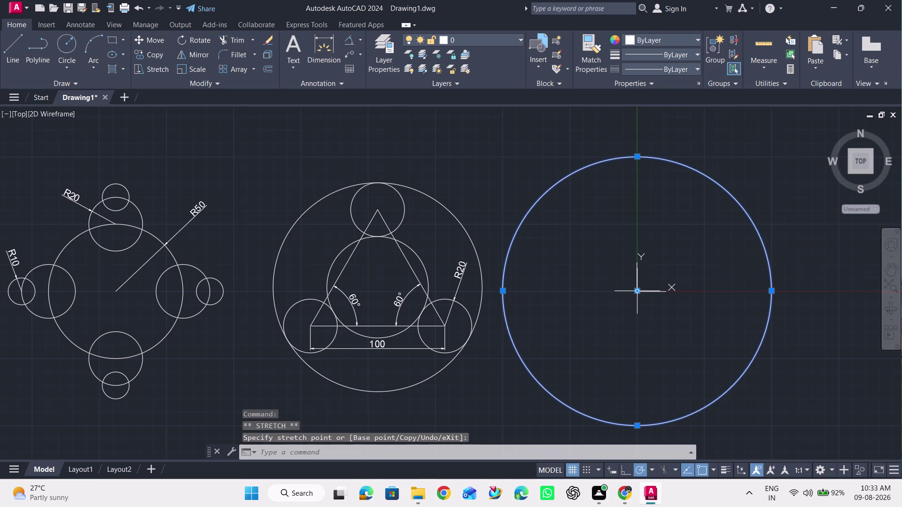
key(Escape)
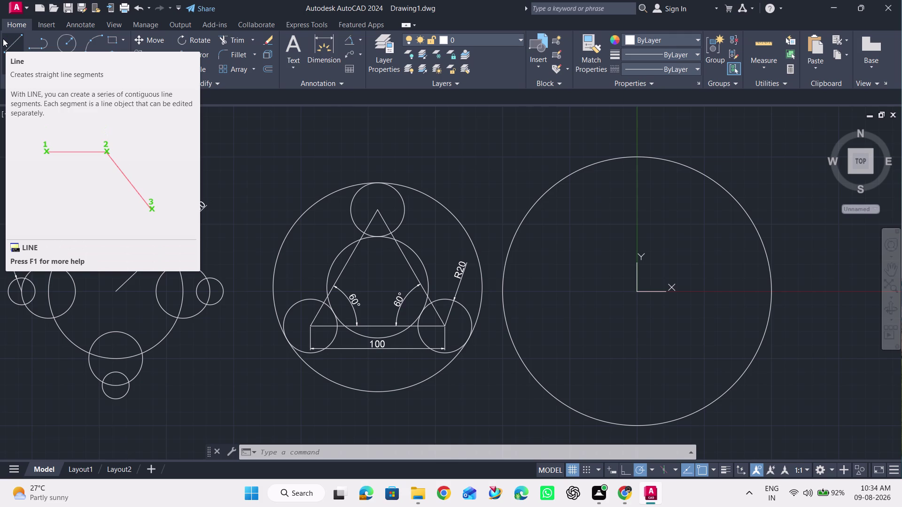
Draw lines joining the circle's top, left, bottom and right quadrant points into a square.
click(3, 38)
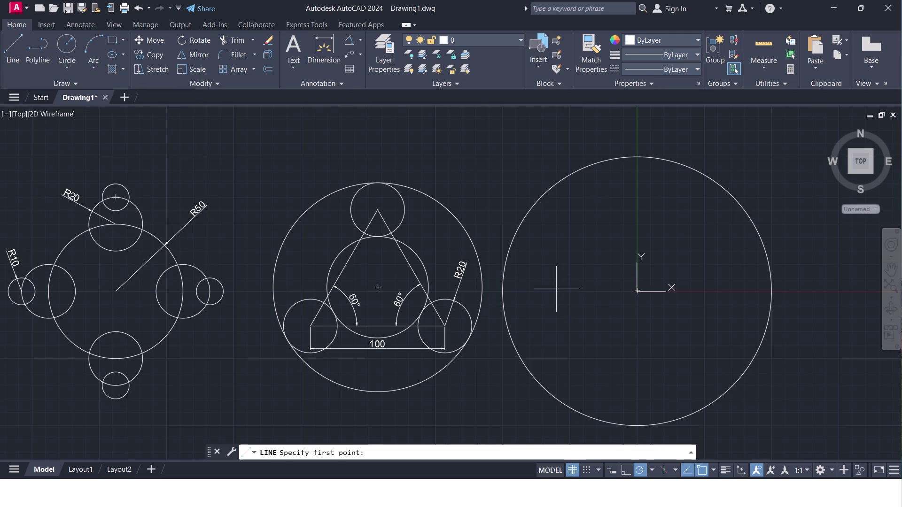
click(637, 160)
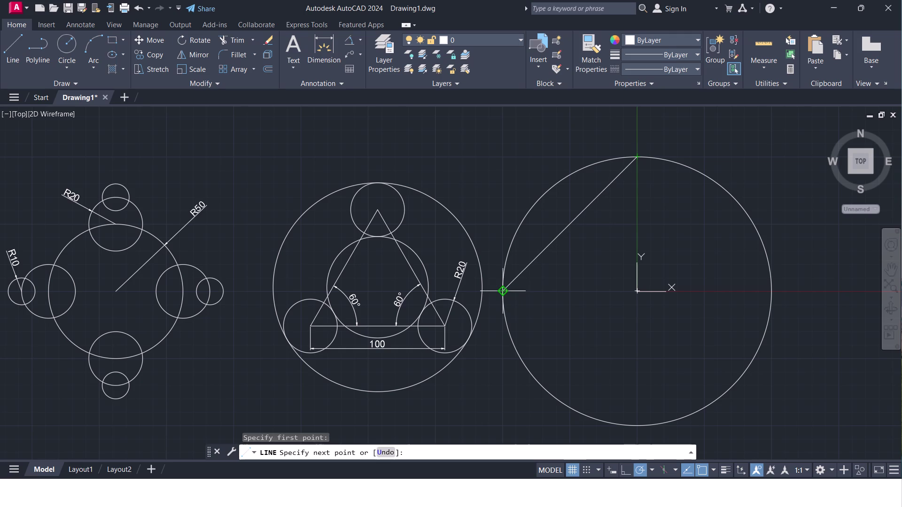
click(503, 294)
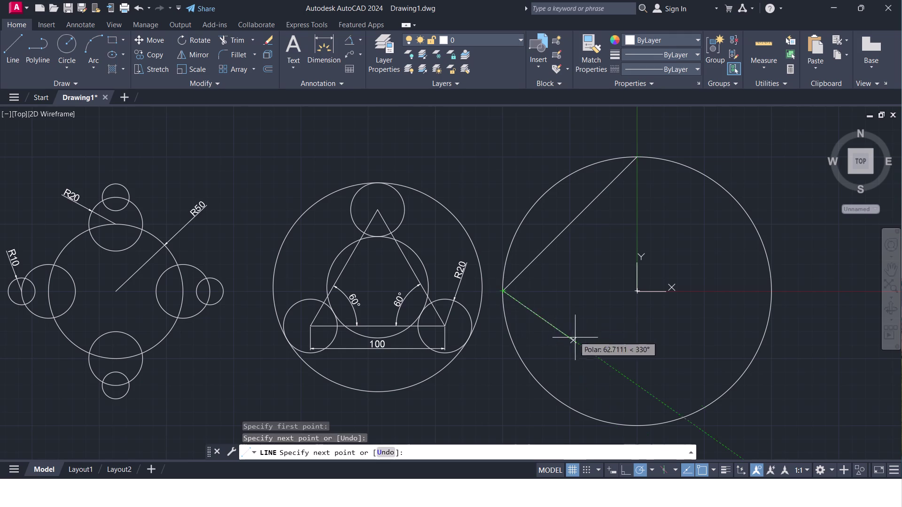
click(634, 429)
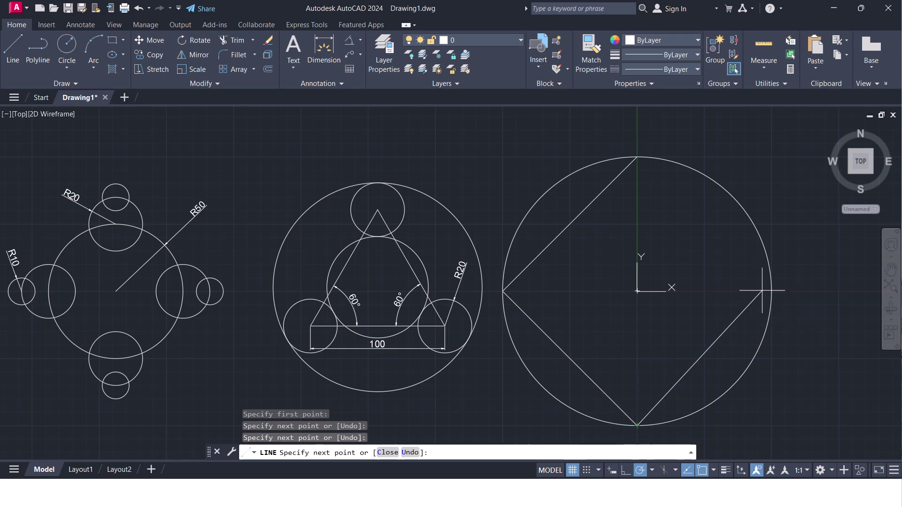
click(772, 292)
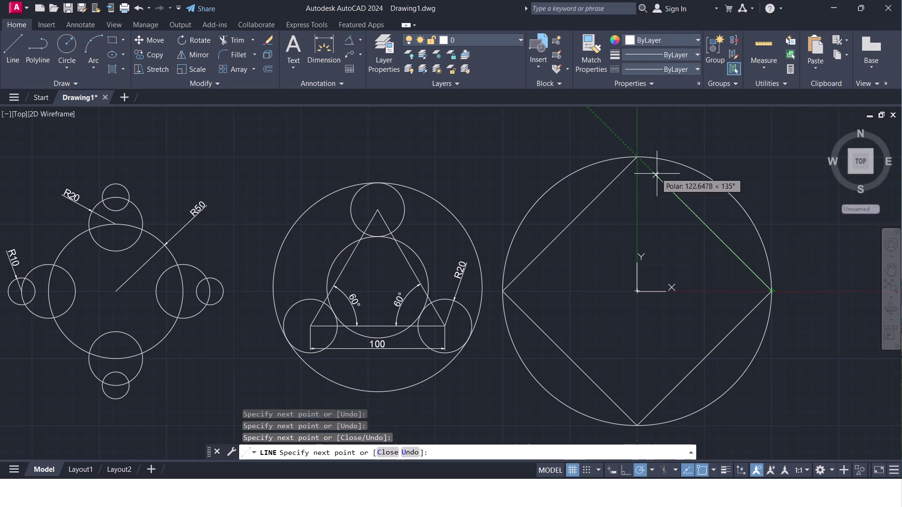
click(637, 155)
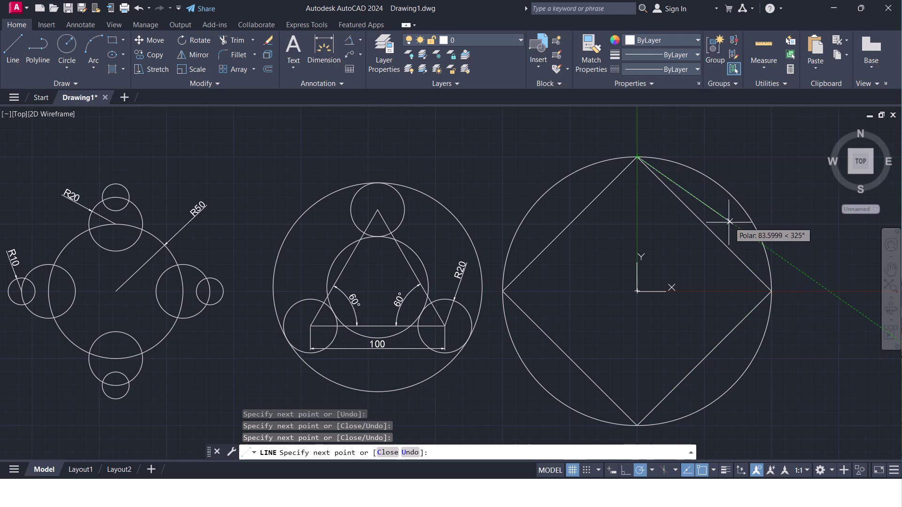
key(Escape)
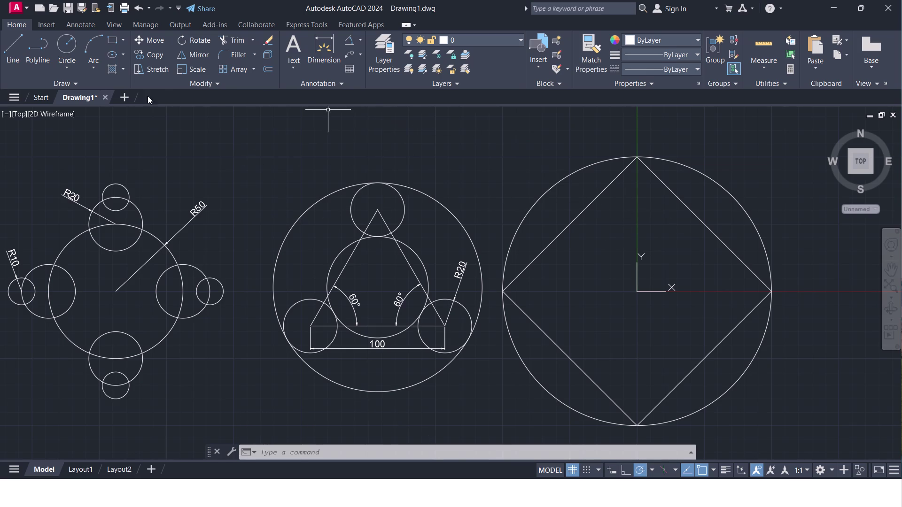
click(73, 71)
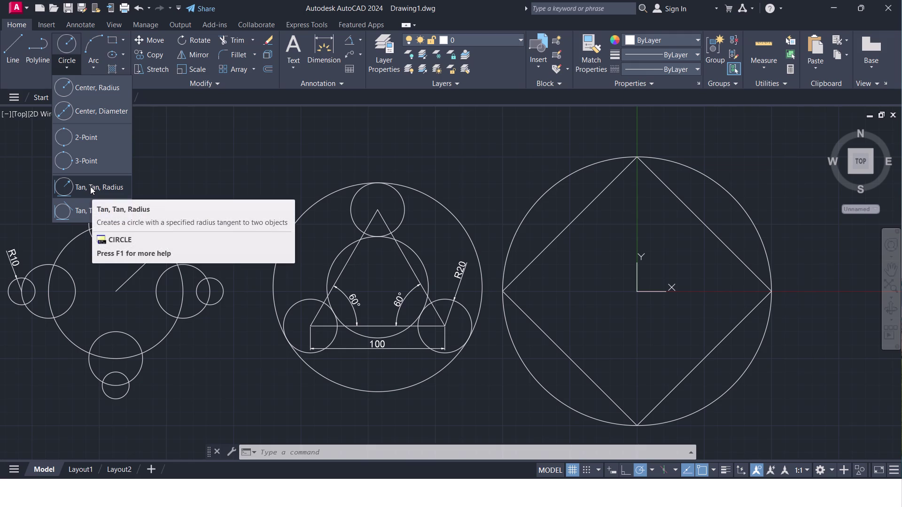
Draw a radius-20 circle tangent to both edges at the square's top corner.
click(91, 186)
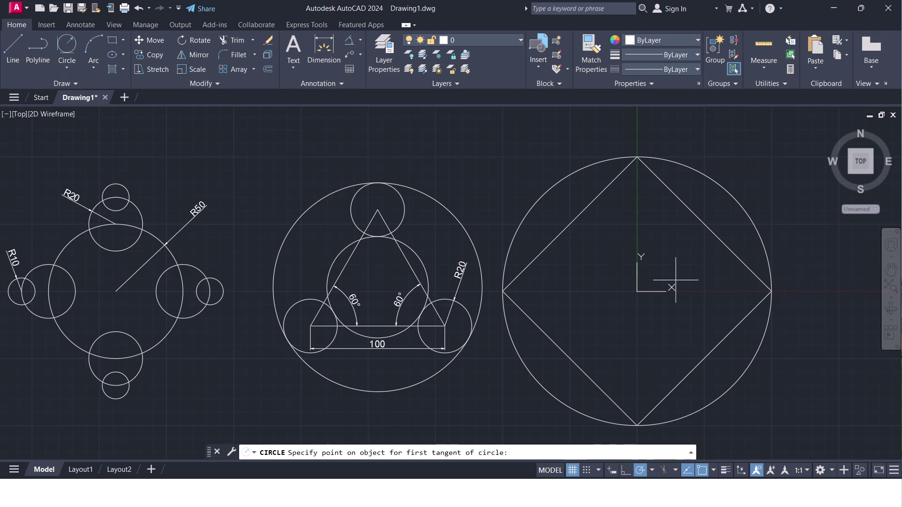
click(659, 177)
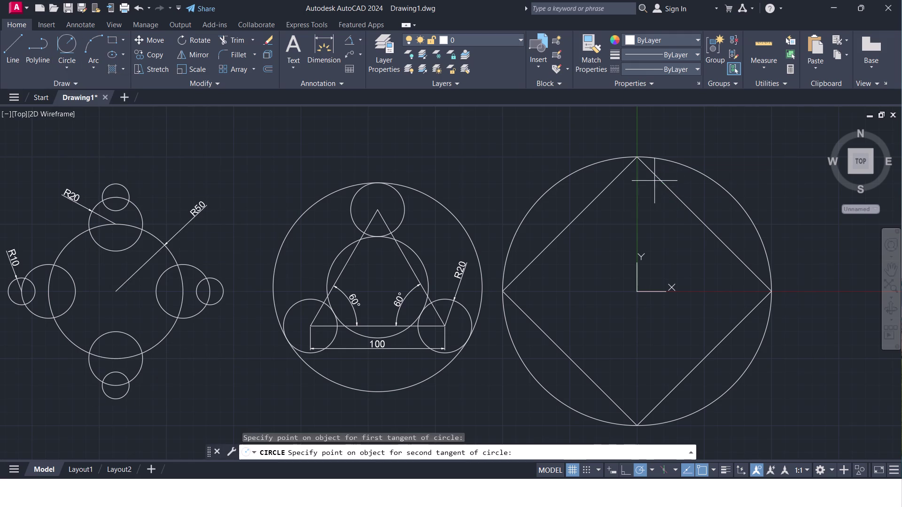
click(614, 181)
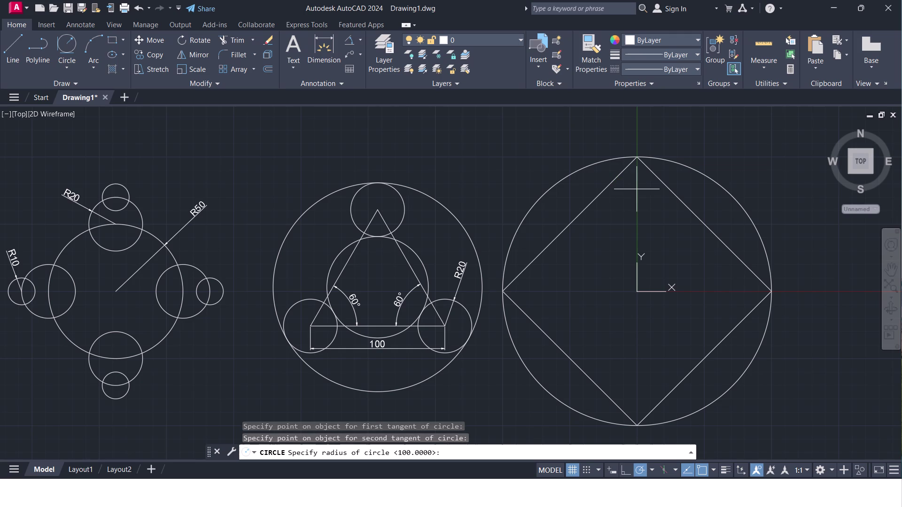
text(2)
text(0)
key(Return)
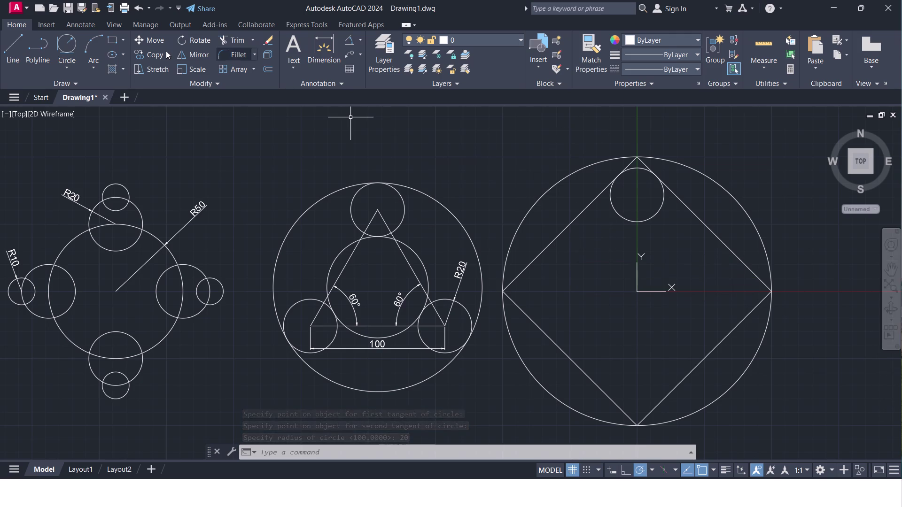
Add a second radius-20 tangent circle in the square's right corner.
click(69, 48)
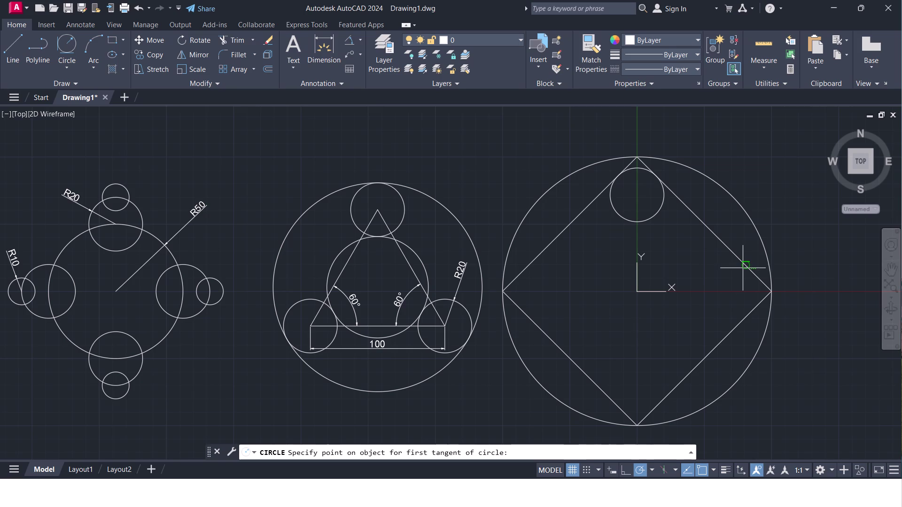
click(743, 269)
click(746, 312)
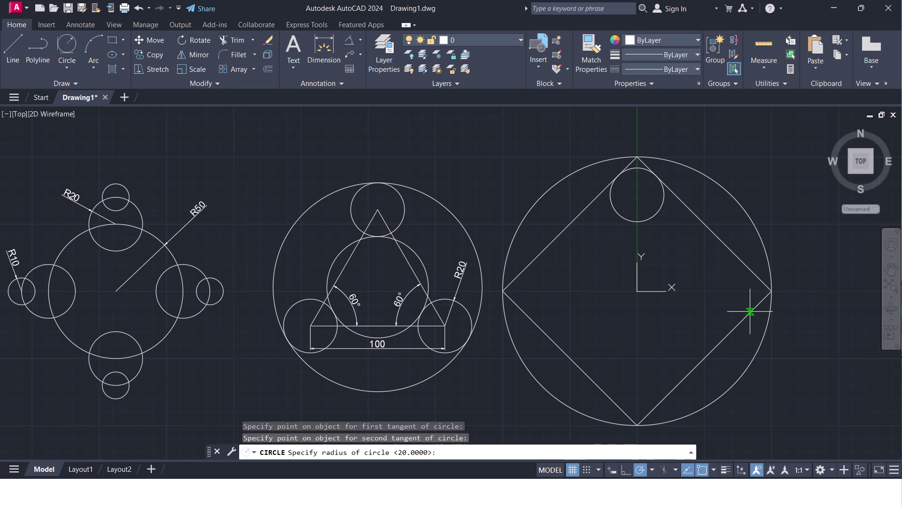
key(2)
key(0)
key(Return)
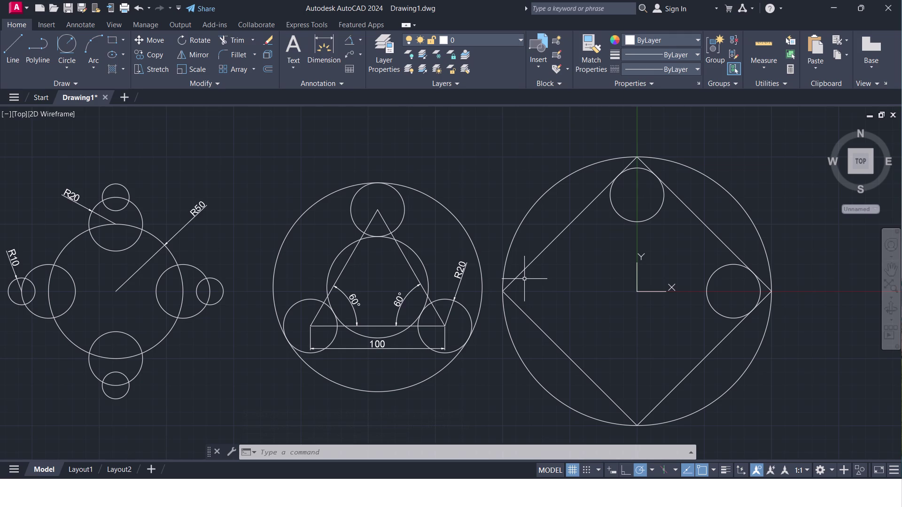
key(space)
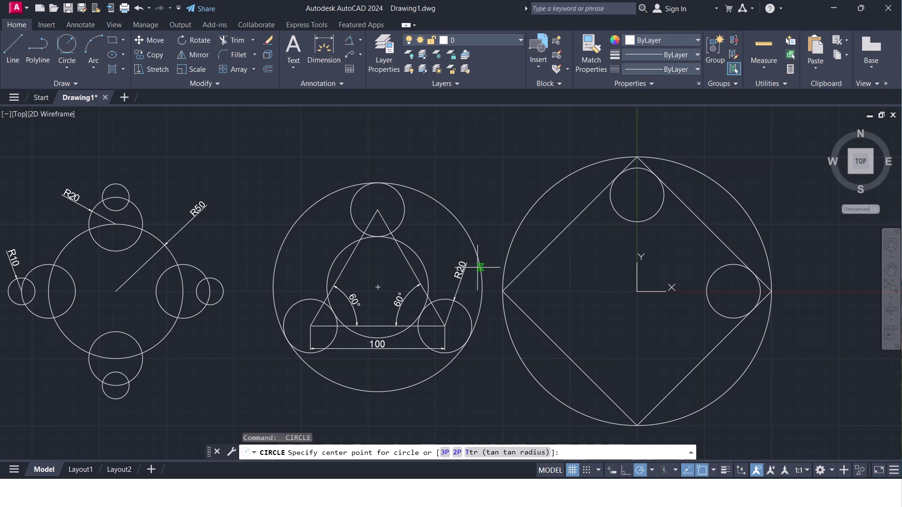
Draw a radius-20 circle tangent to both sides at the square's left corner.
click(524, 273)
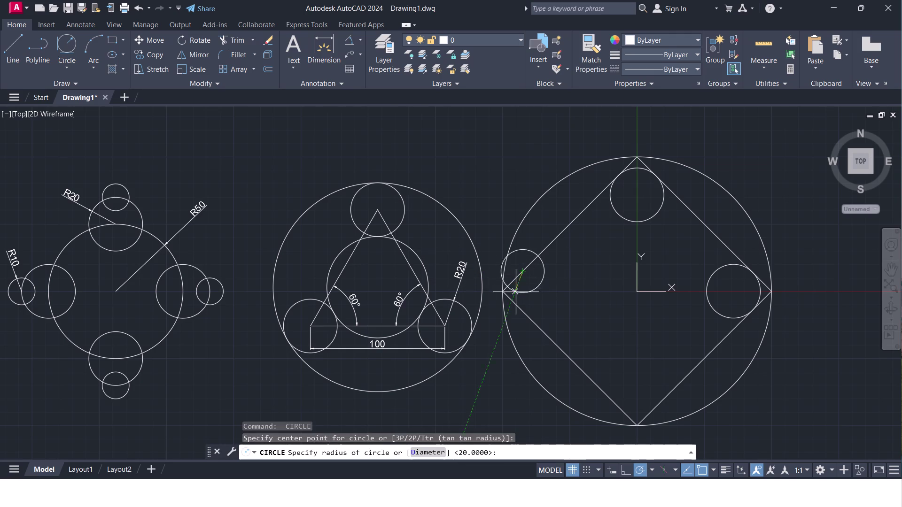
key(Escape)
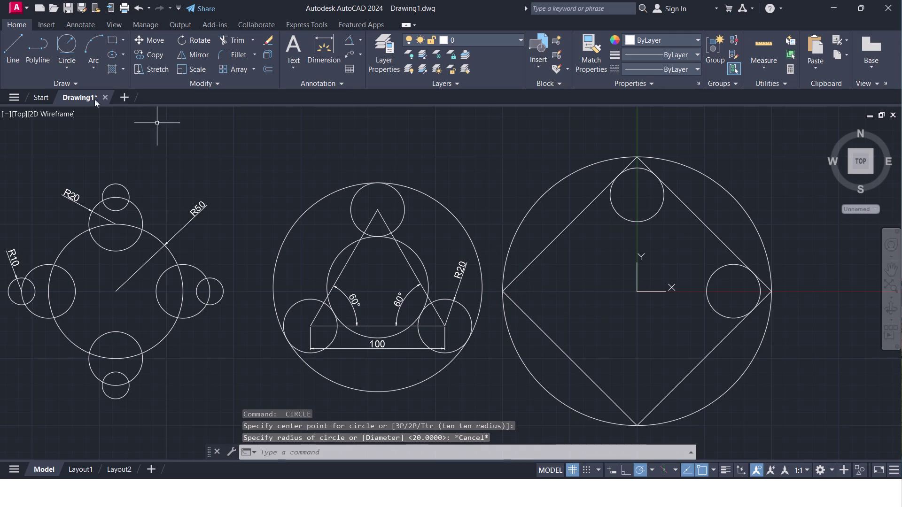
click(75, 49)
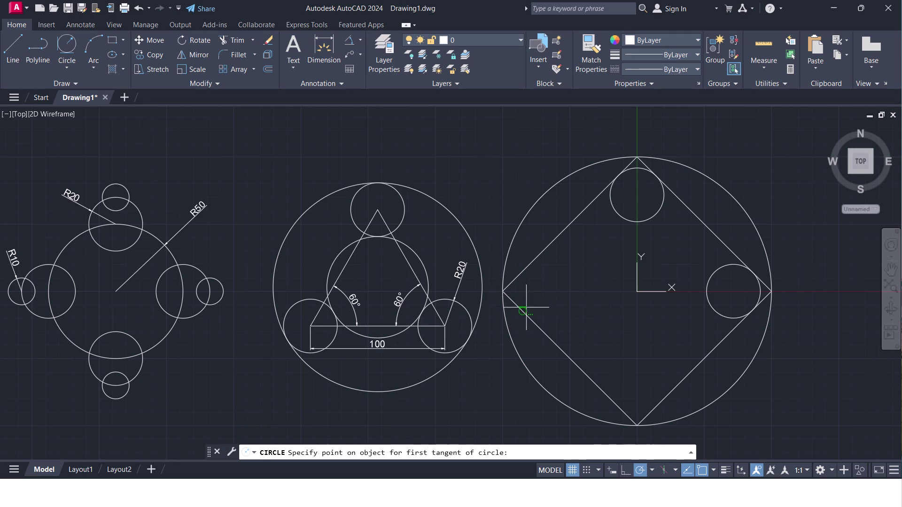
click(526, 305)
click(522, 278)
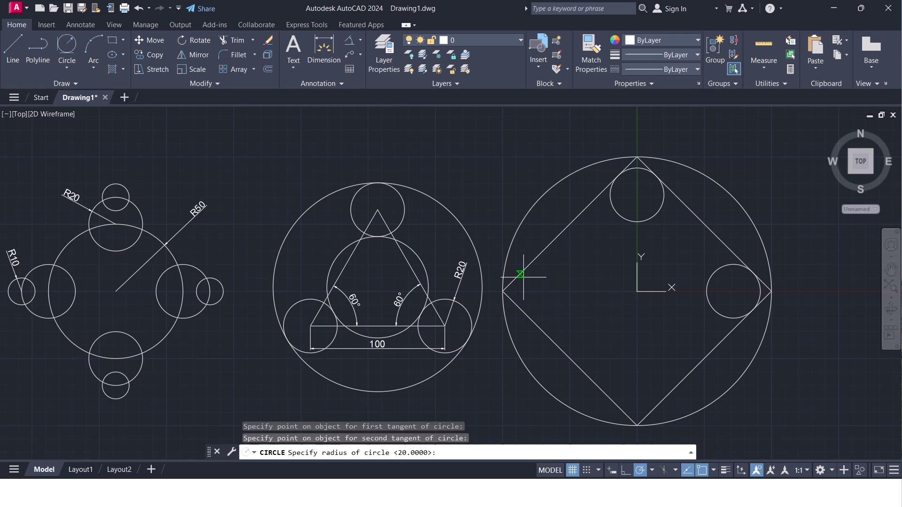
key(2)
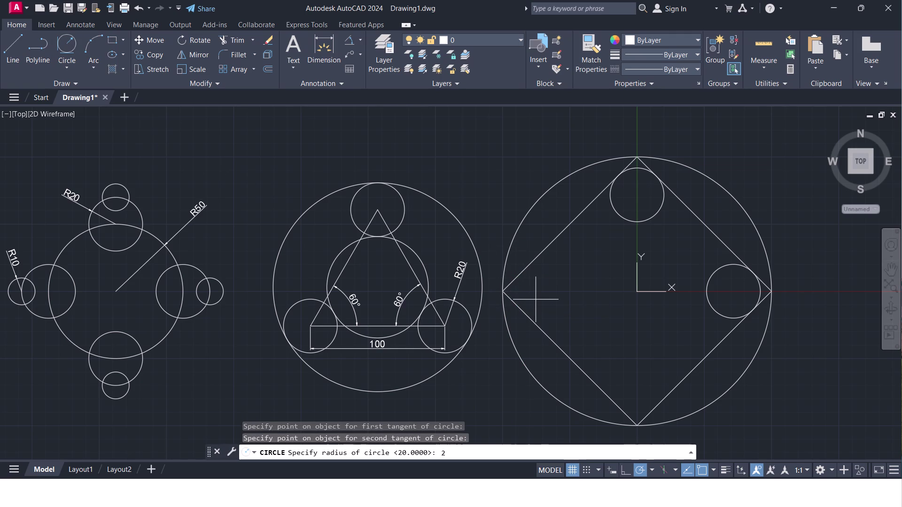
key(0)
key(Return)
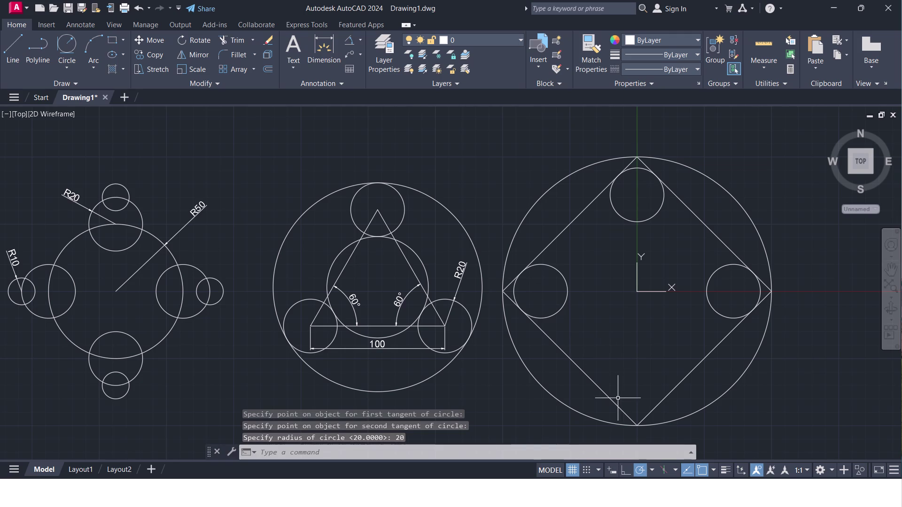
Add a radius-20 tangent circle in the square's bottom corner.
key(space)
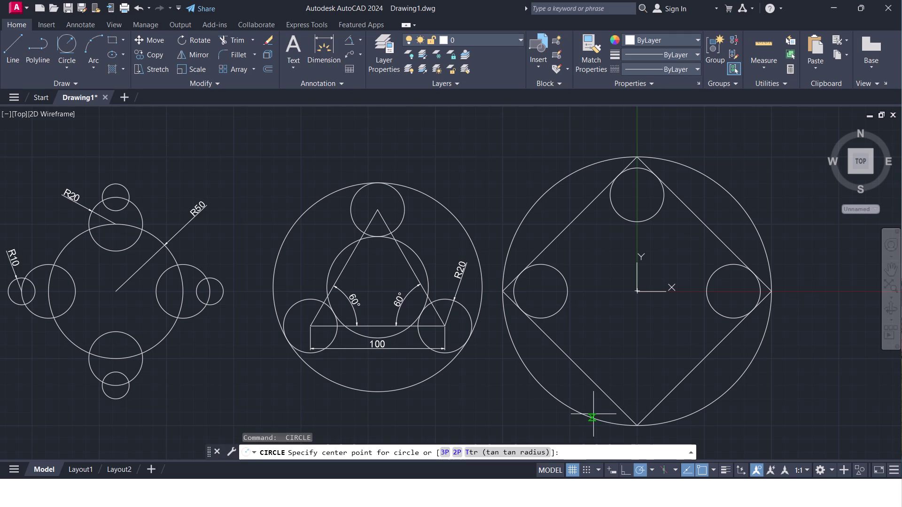
click(59, 54)
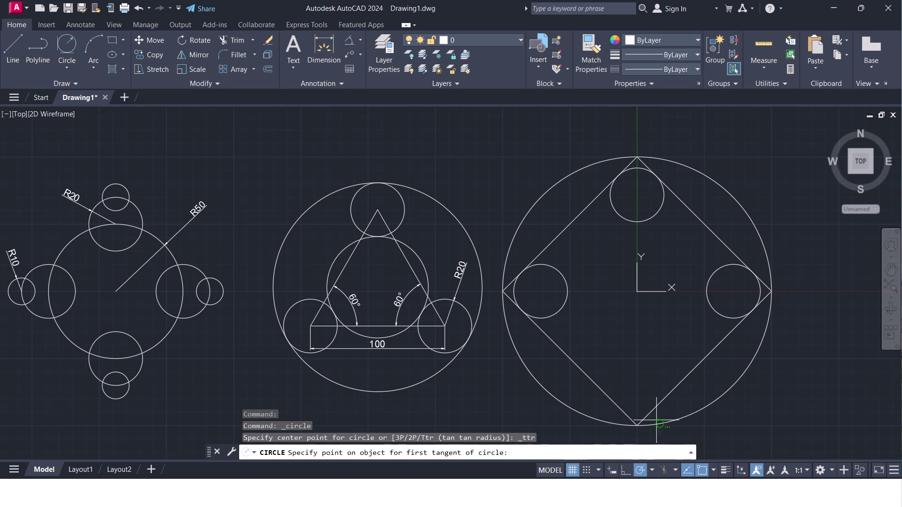
click(610, 395)
click(653, 404)
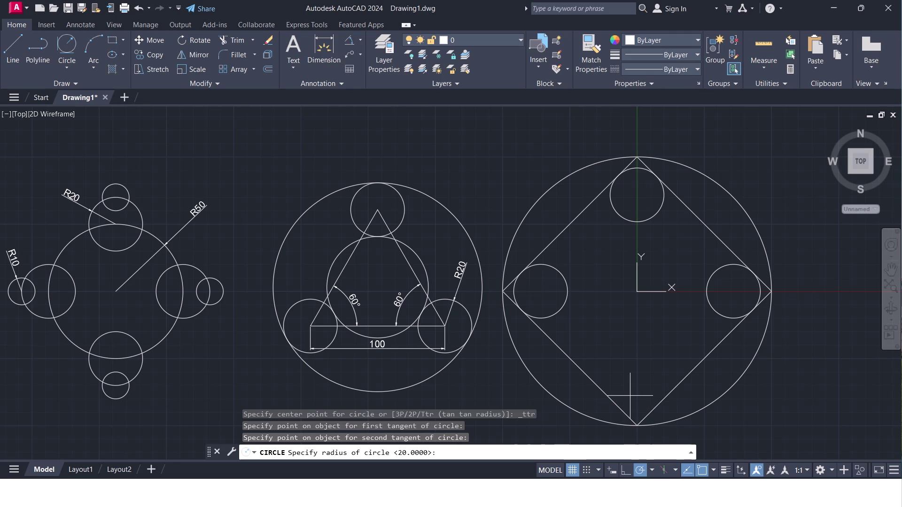
key(2)
key(0)
key(Return)
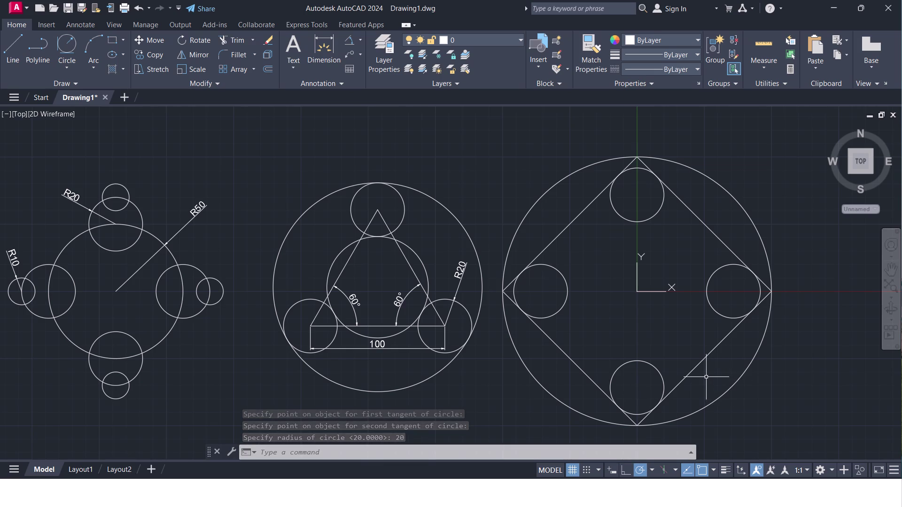
click(65, 64)
click(91, 216)
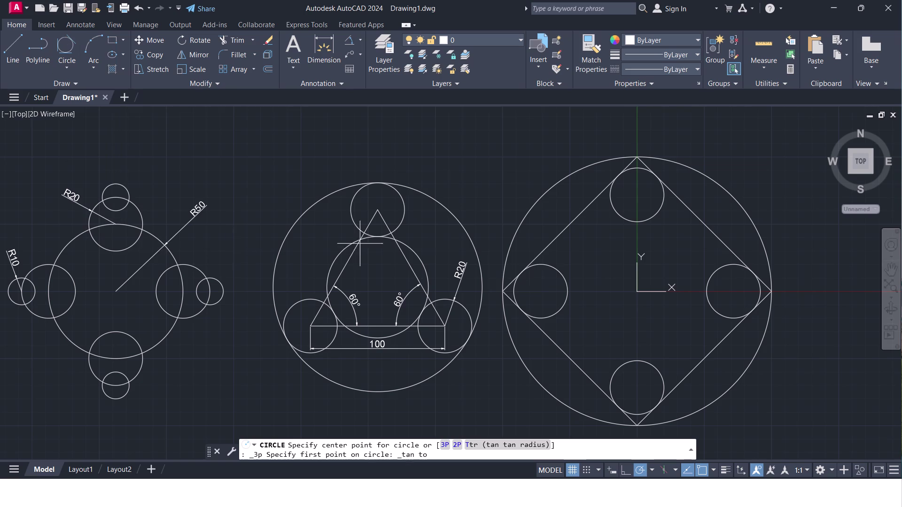
Draw the centre circle tangent to the left, top and right corner circles.
click(565, 293)
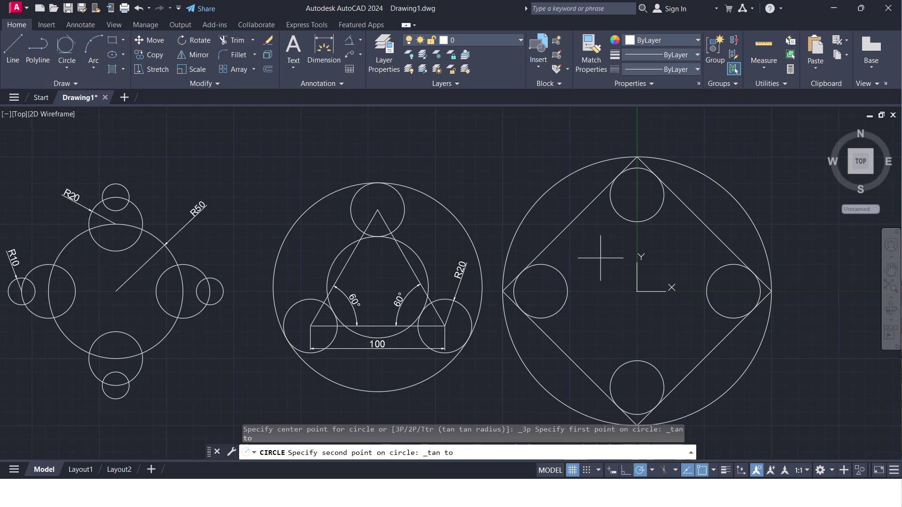
click(638, 223)
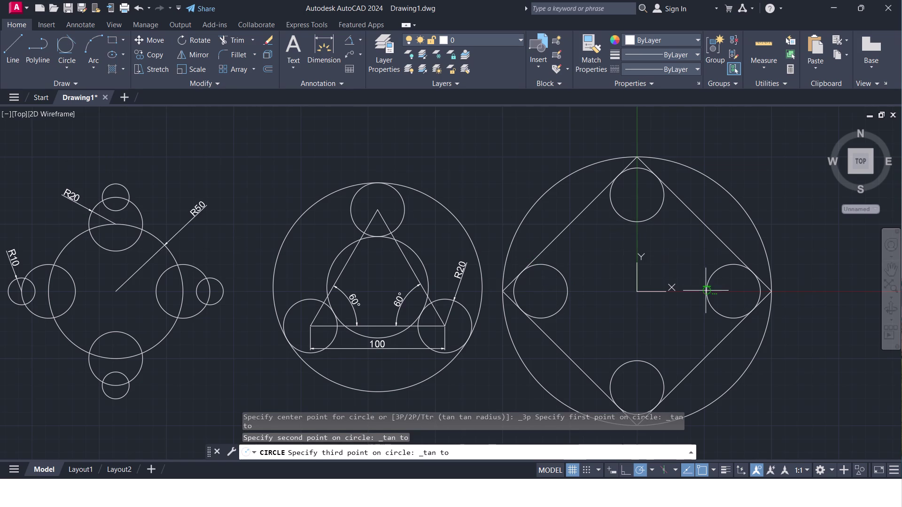
click(705, 291)
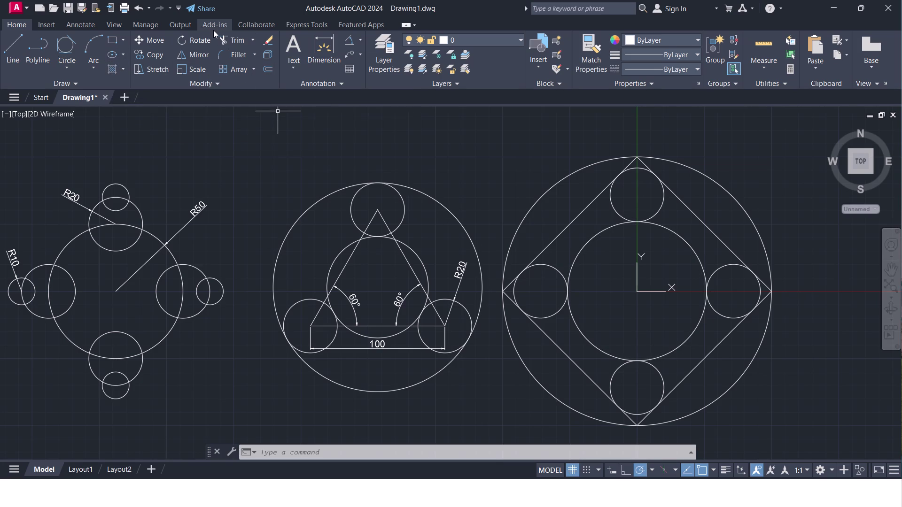
Adjust the AutoCAD window using its title-bar controls.
double_click(795, 5)
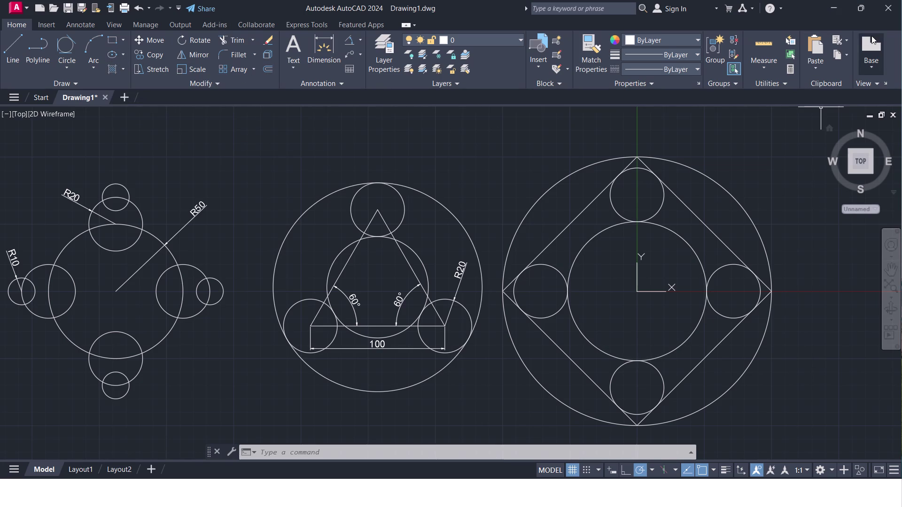
click(858, 15)
click(858, 15)
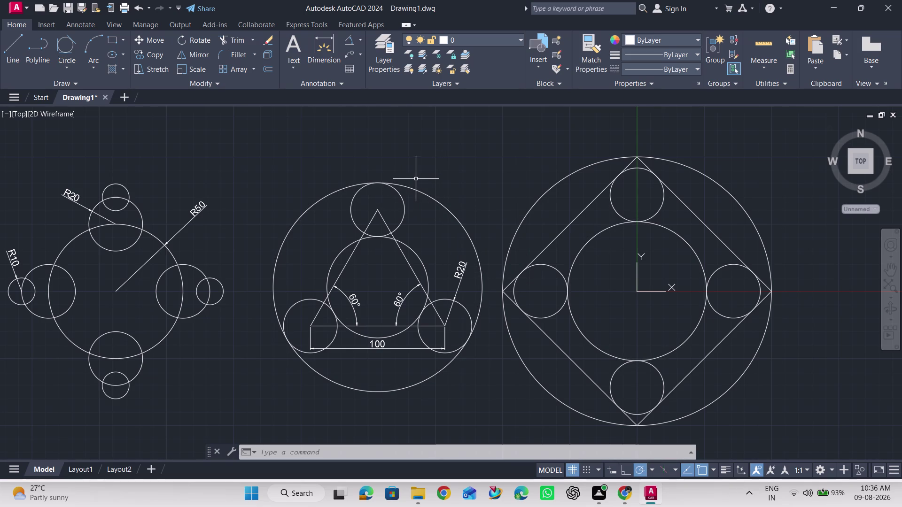
click(331, 53)
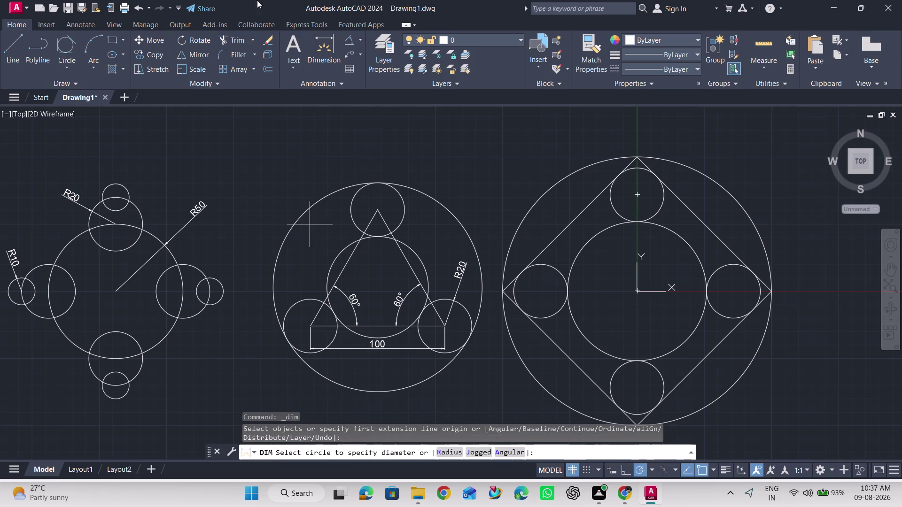
Add radius dimensions: R20 on the top corner circle and R100 on the outer circle.
click(639, 196)
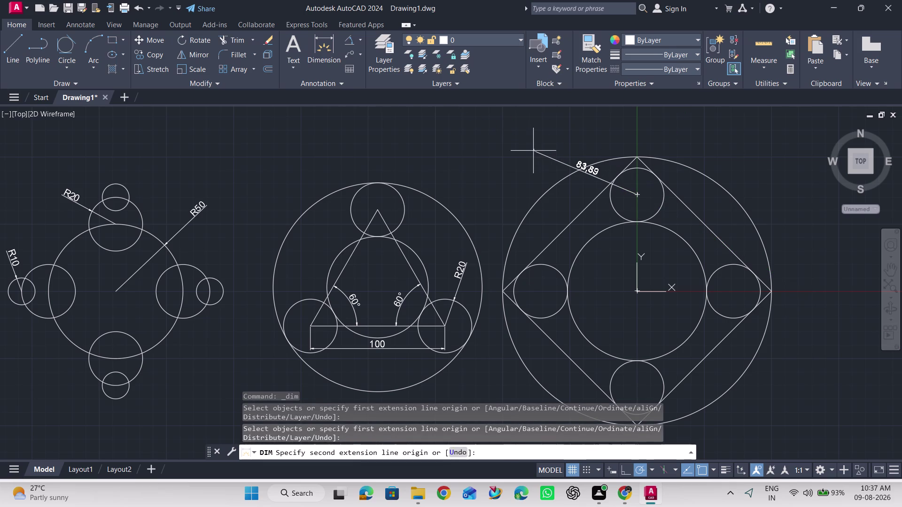
key(Escape)
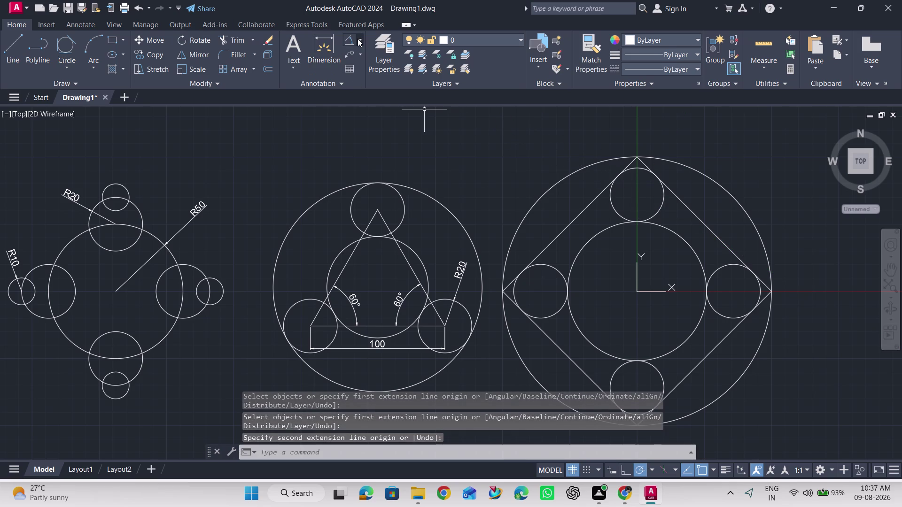
click(358, 39)
click(369, 156)
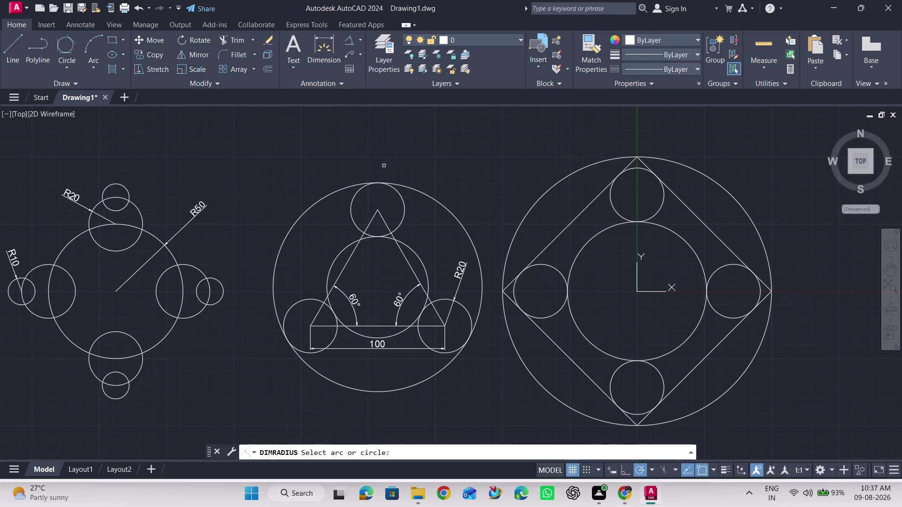
click(611, 202)
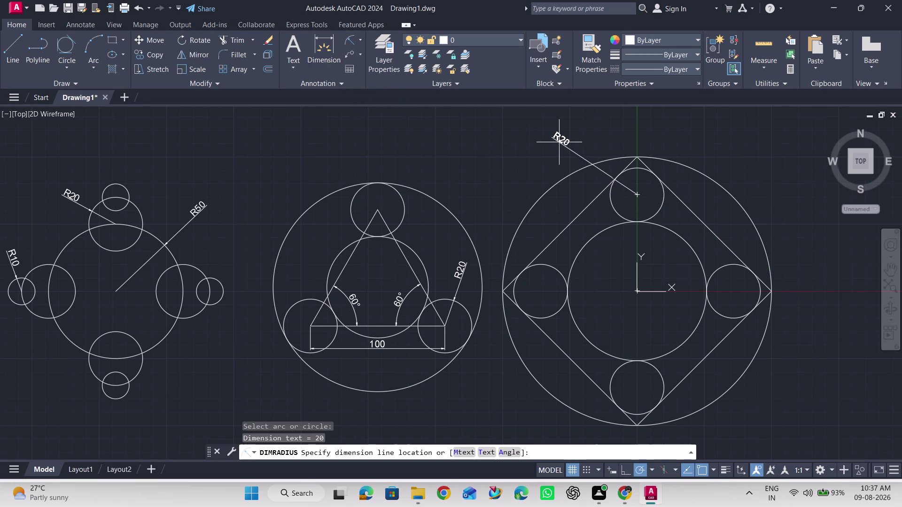
click(559, 142)
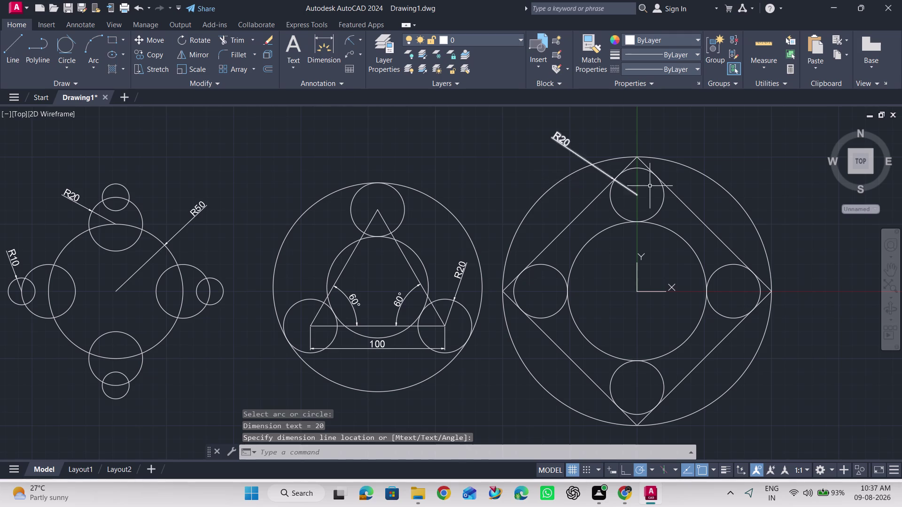
key(space)
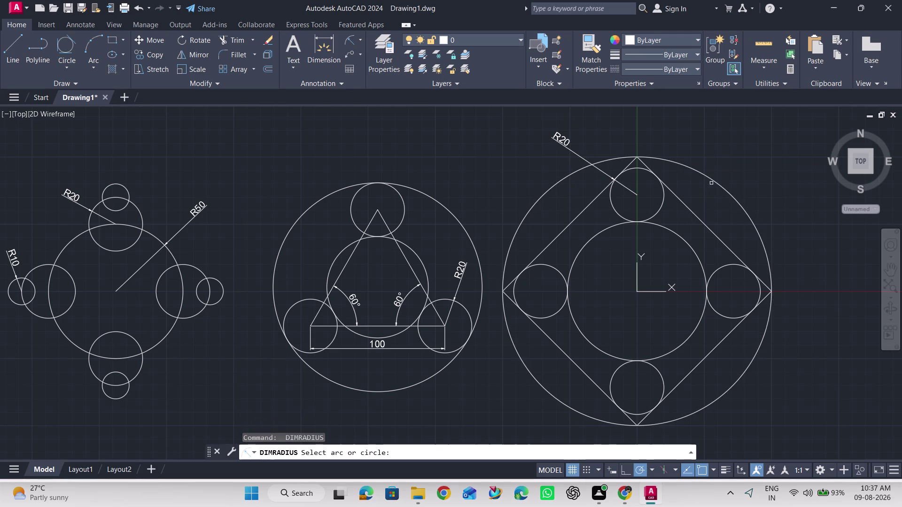
click(713, 179)
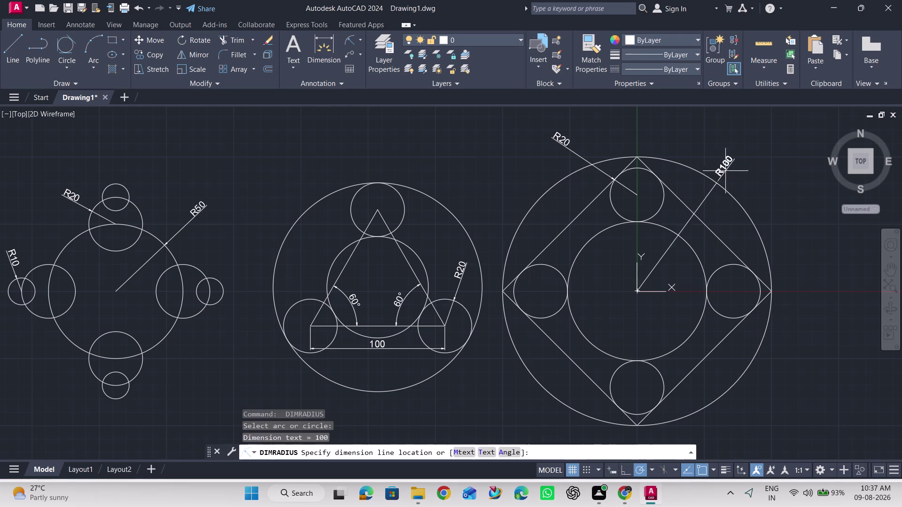
click(765, 151)
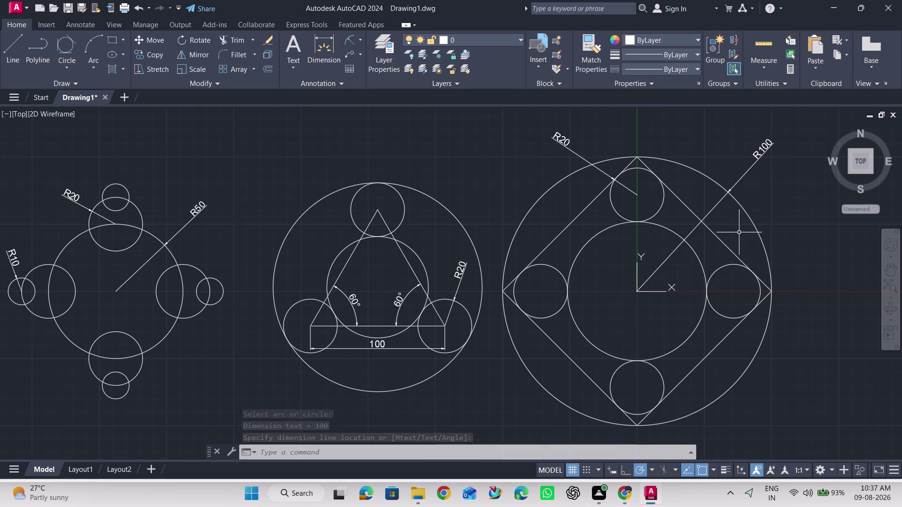
click(324, 55)
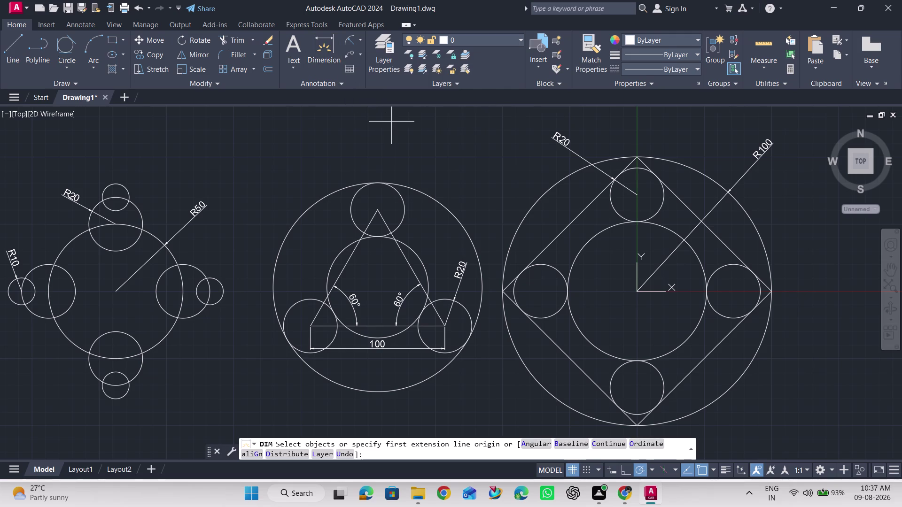
click(639, 153)
key(Escape)
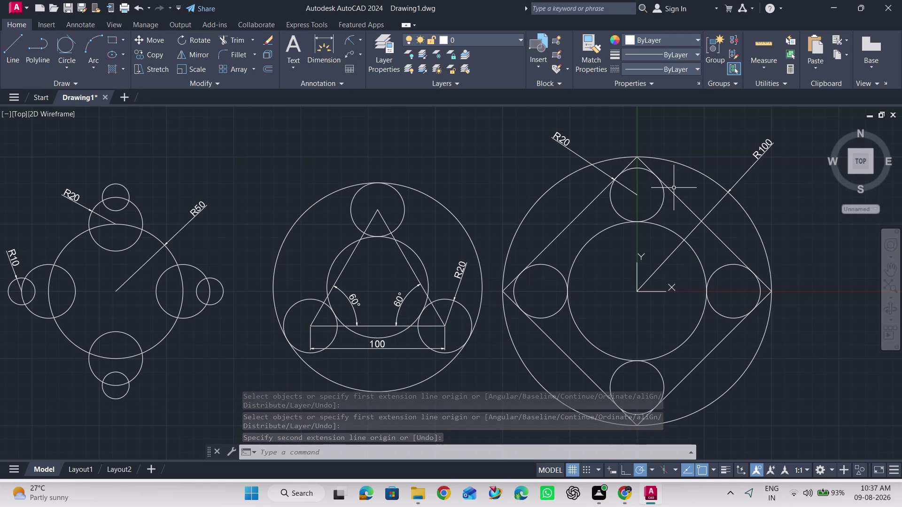
click(321, 48)
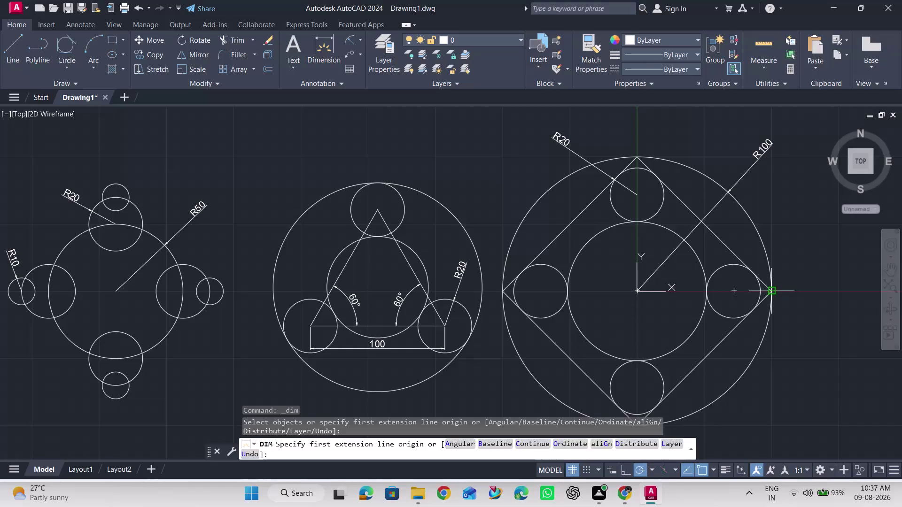
click(773, 293)
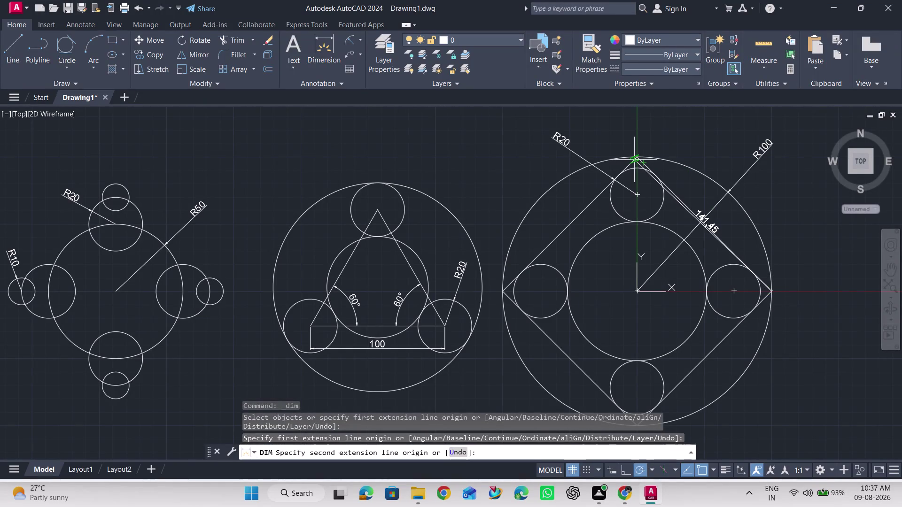
click(636, 155)
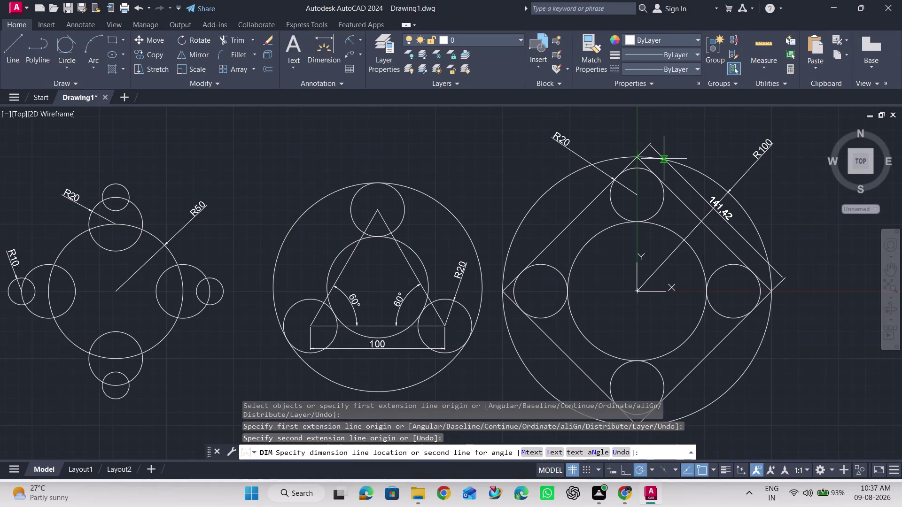
key(Escape)
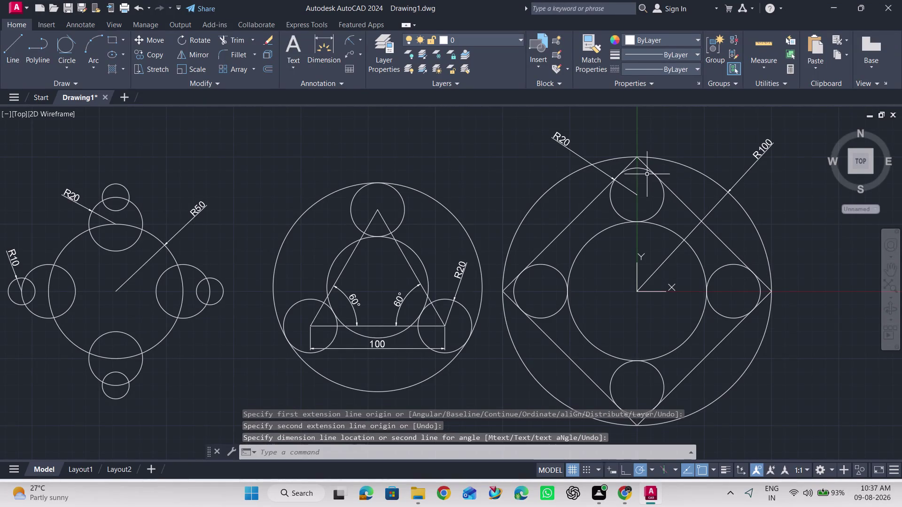
scroll(up, 3)
scroll(down, 3)
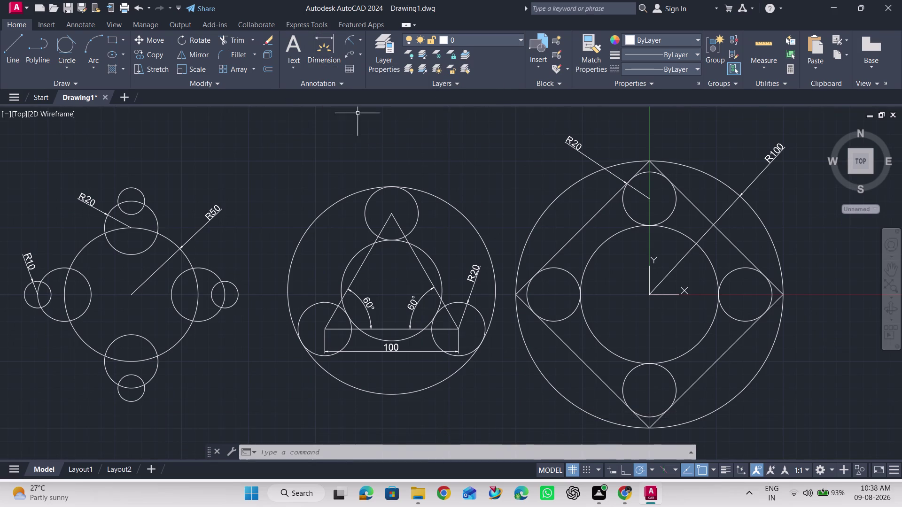
scroll(down, 3)
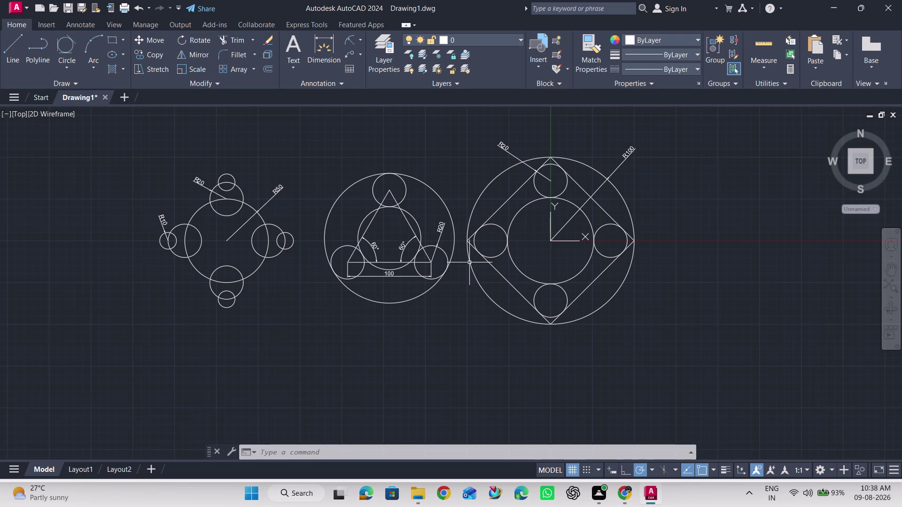